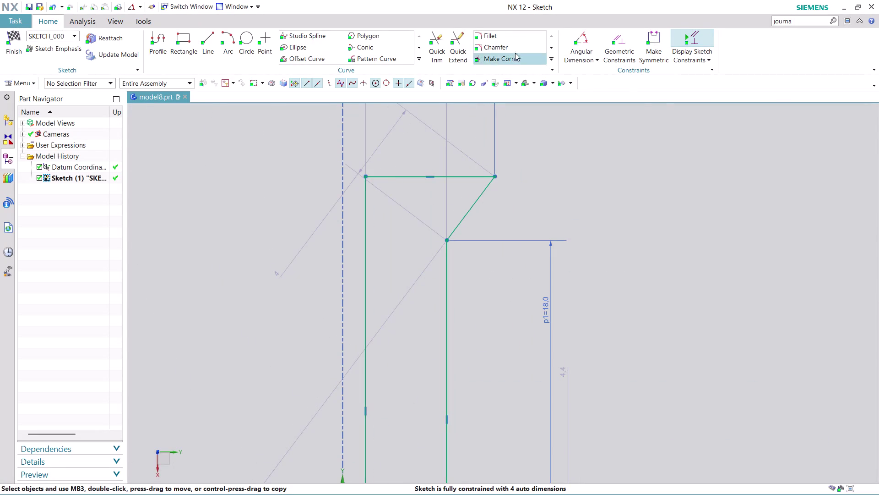
Add a Rapid Dimension across the screw head edges and set its height to 5.0.
click(575, 58)
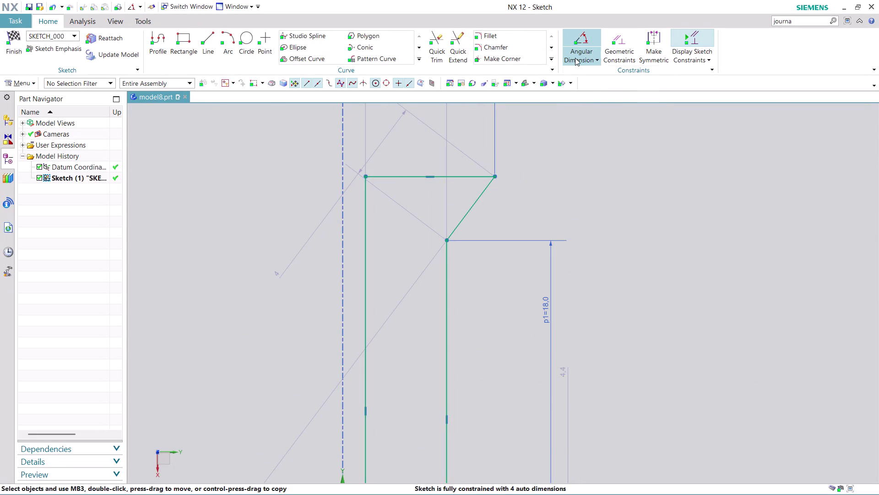
click(586, 72)
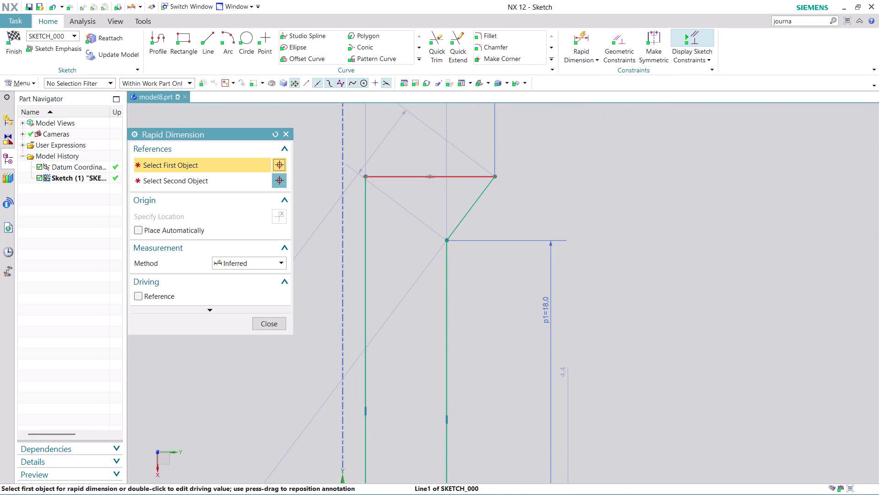
click(463, 176)
click(446, 241)
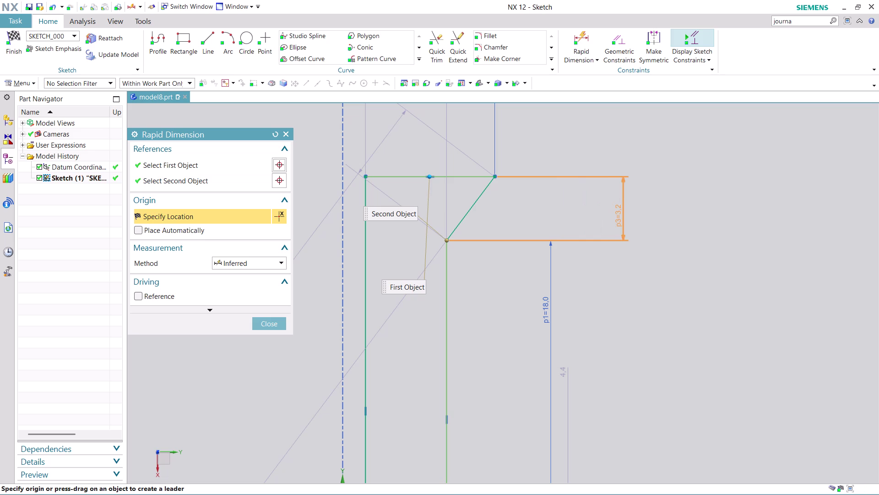
click(636, 216)
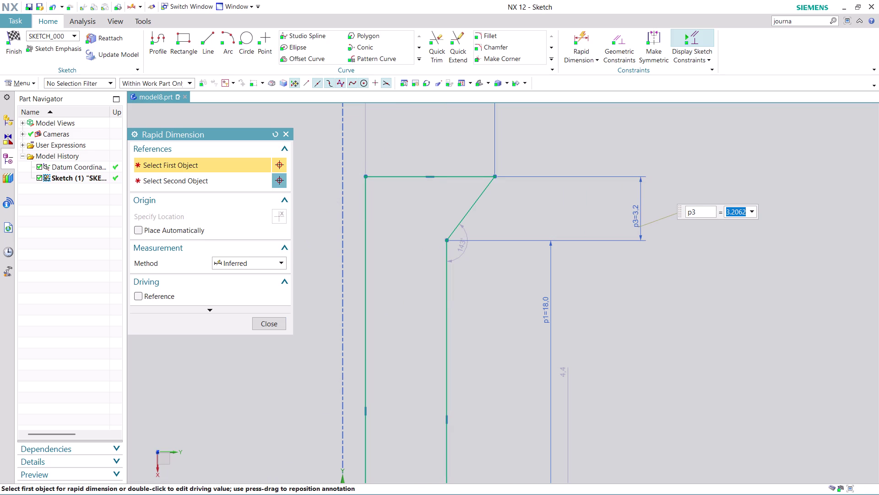
key(5)
key(Return)
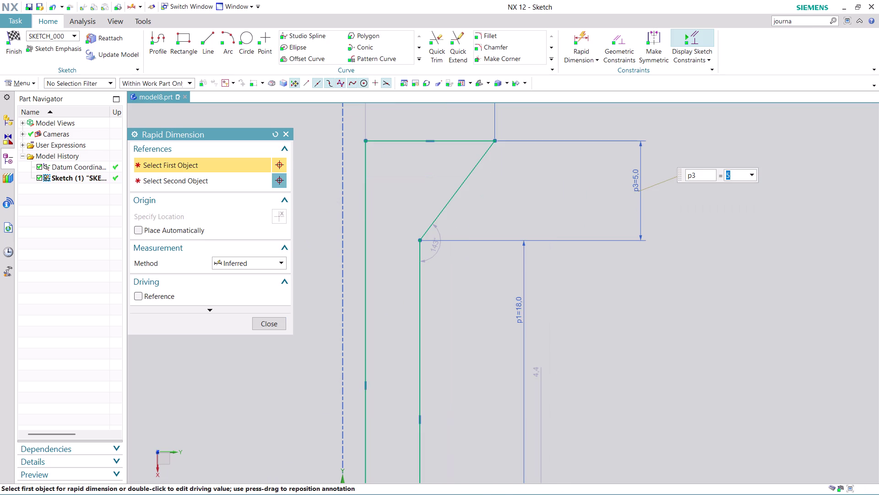
scroll(down, 3)
scroll(up, 3)
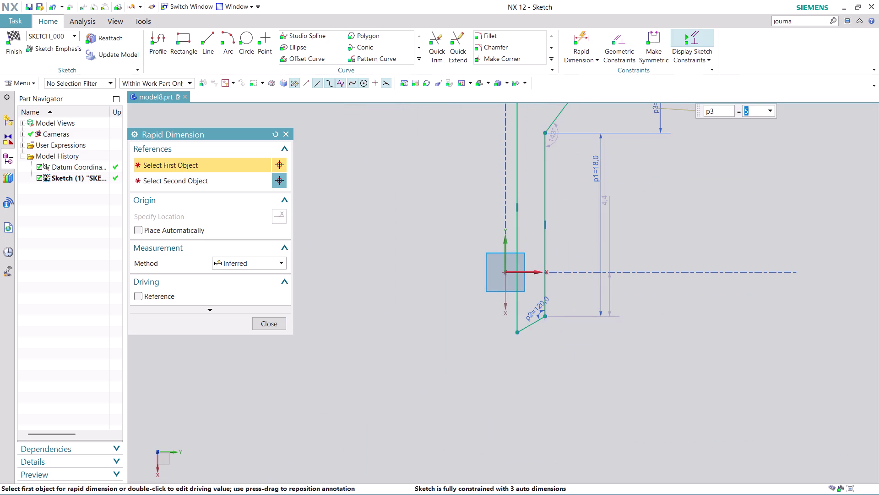
click(268, 326)
scroll(down, 3)
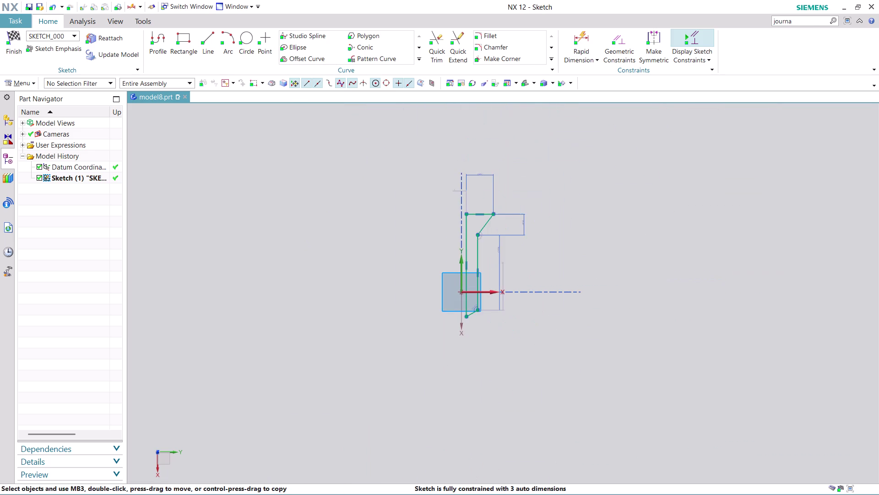
scroll(up, 3)
scroll(down, 3)
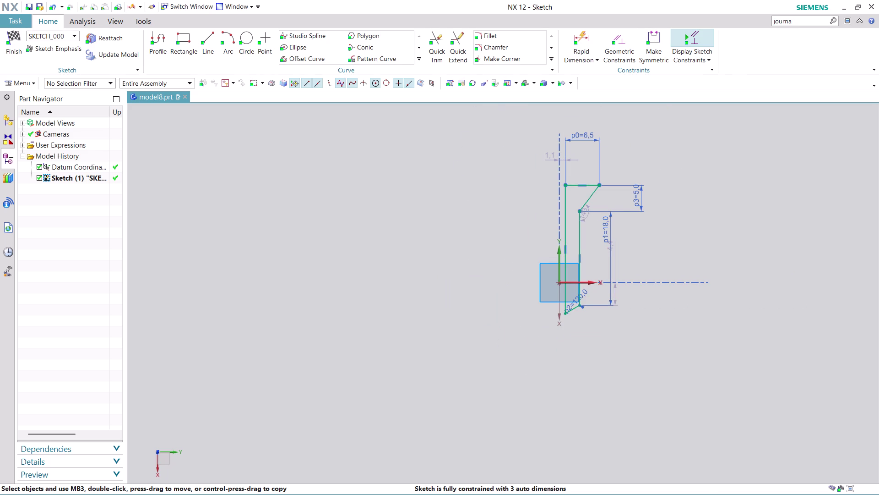
Dimension the overall length from the head to the screw tip, about 24.6.
click(587, 36)
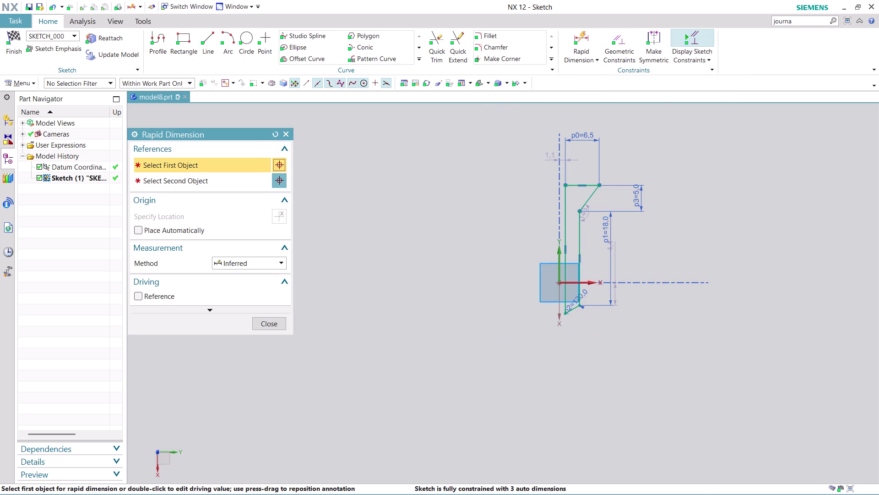
click(589, 186)
scroll(up, 3)
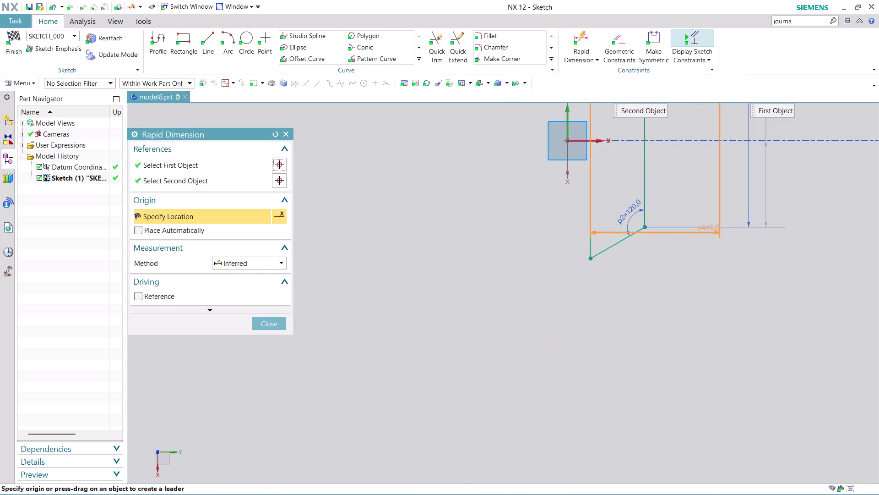
click(592, 257)
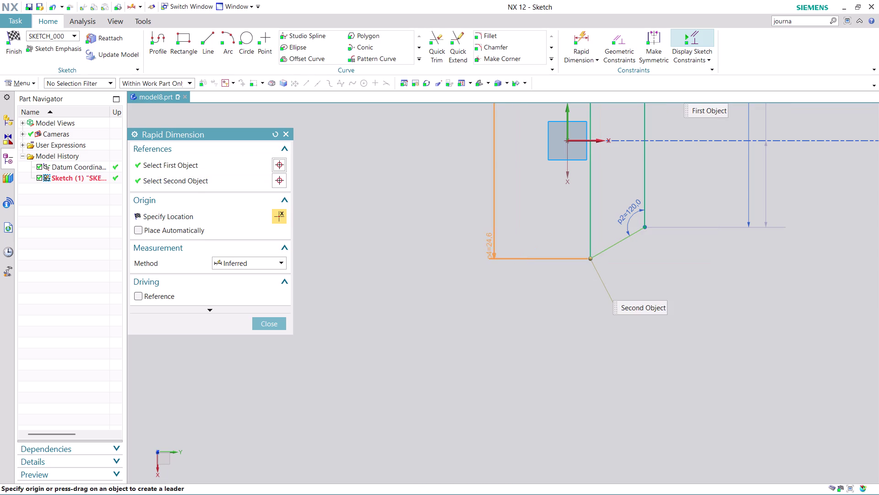
click(462, 308)
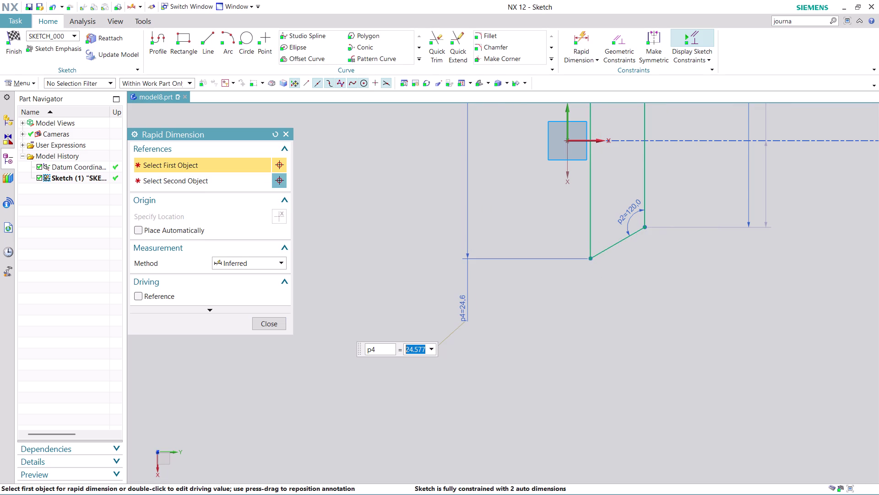
scroll(down, 3)
scroll(up, 3)
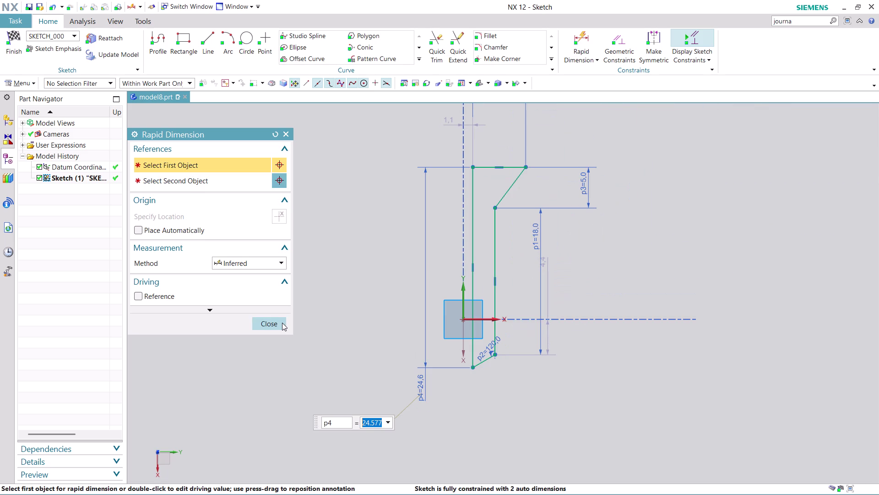
click(281, 322)
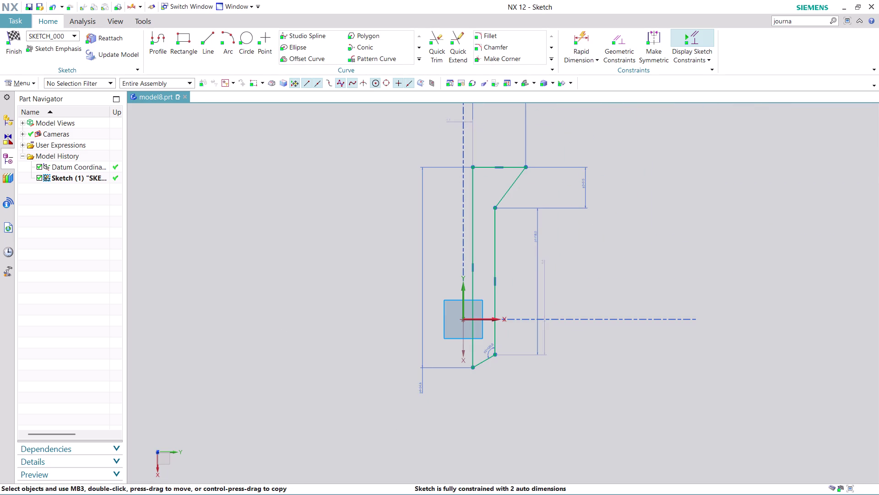
Delete the driving 24.6 length dimension p4 and acknowledge the Delete Dimensions notice.
scroll(up, 3)
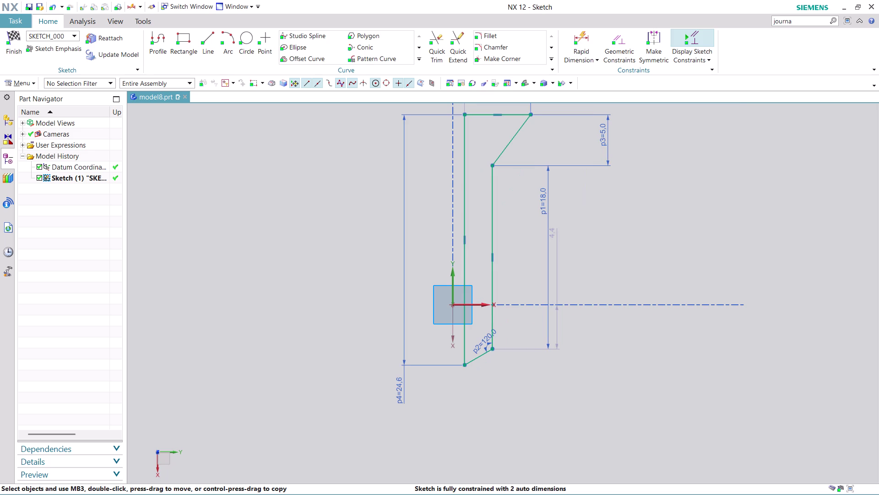
right_click(404, 367)
click(451, 328)
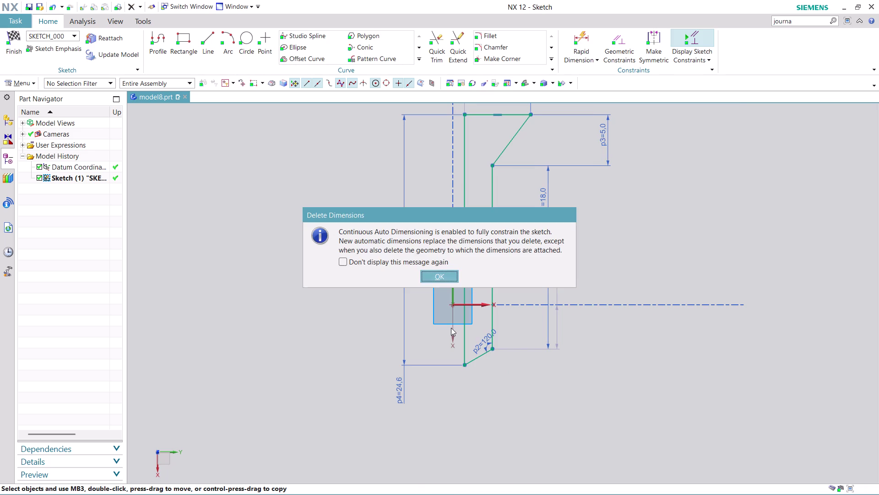
click(439, 275)
scroll(down, 3)
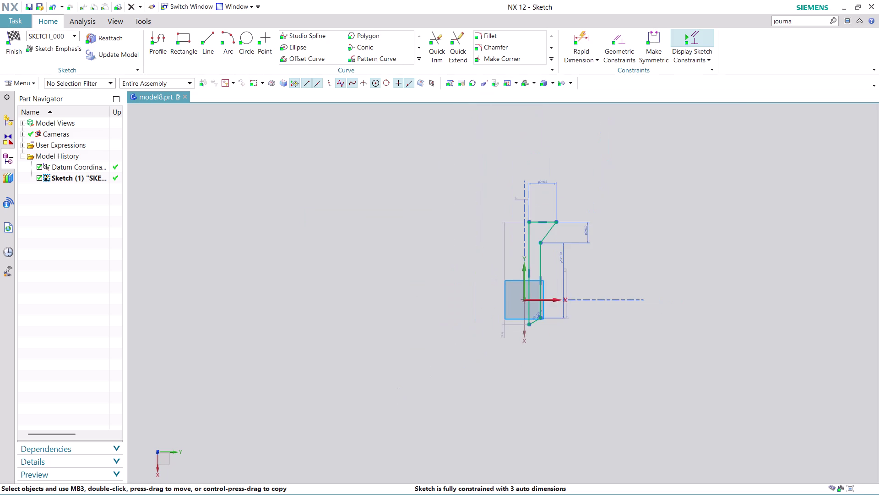
scroll(up, 3)
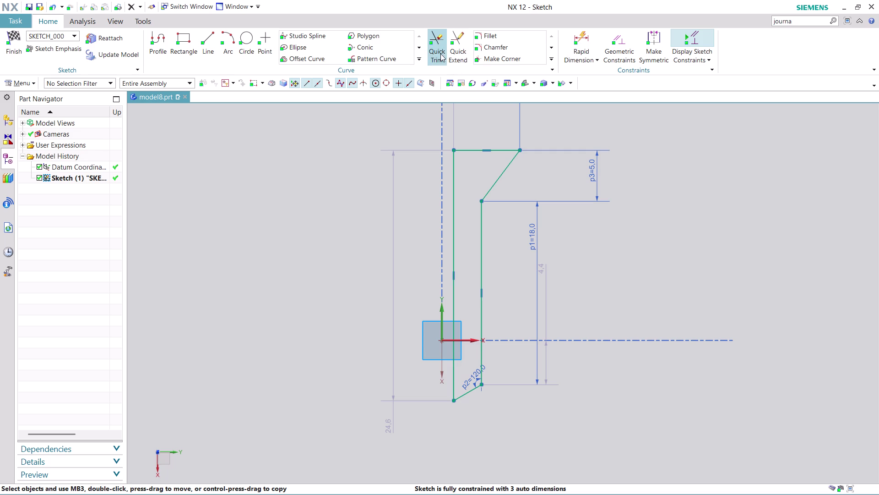
click(579, 29)
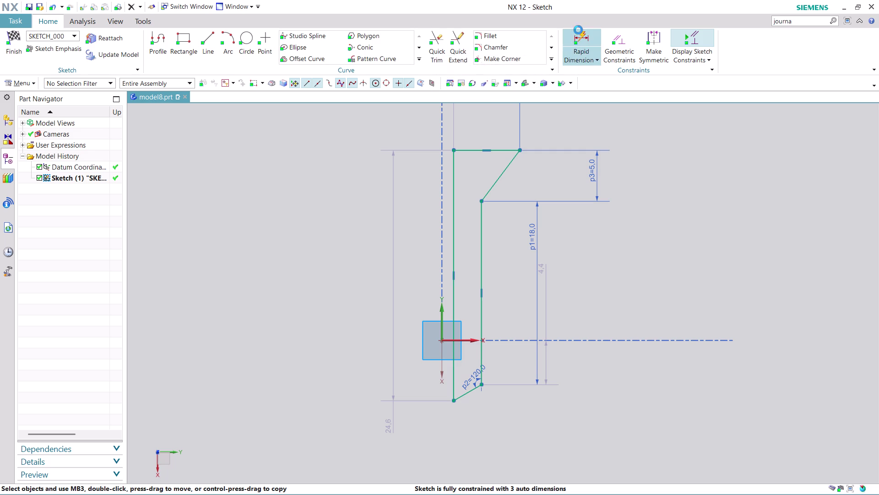
Dimension from the tip corner to the left vertical line, setting the bottom width to 3.0.
click(481, 306)
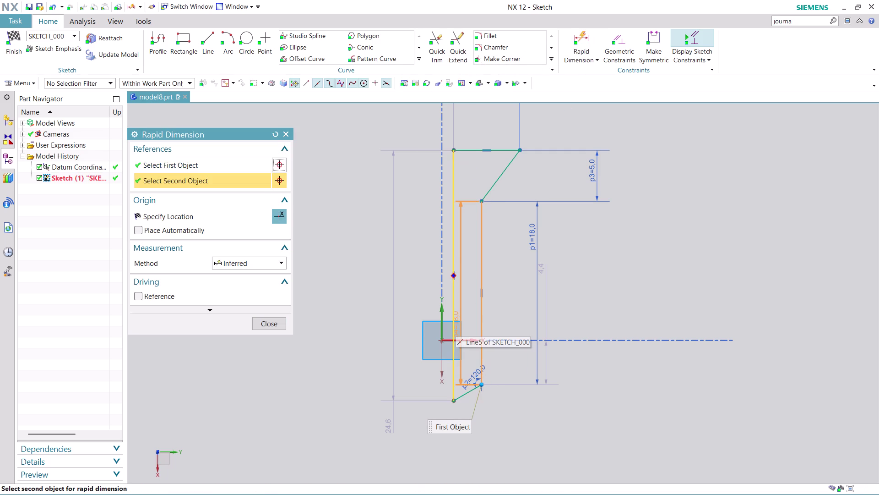
click(452, 317)
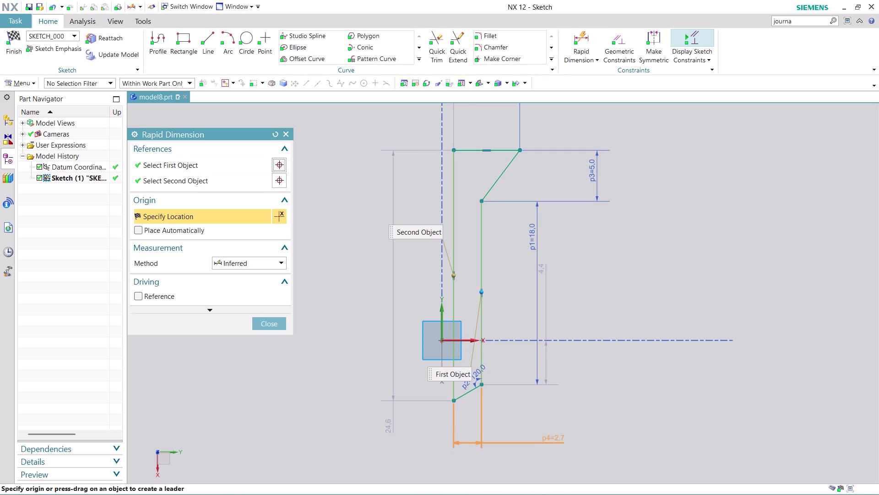
click(553, 437)
key(3)
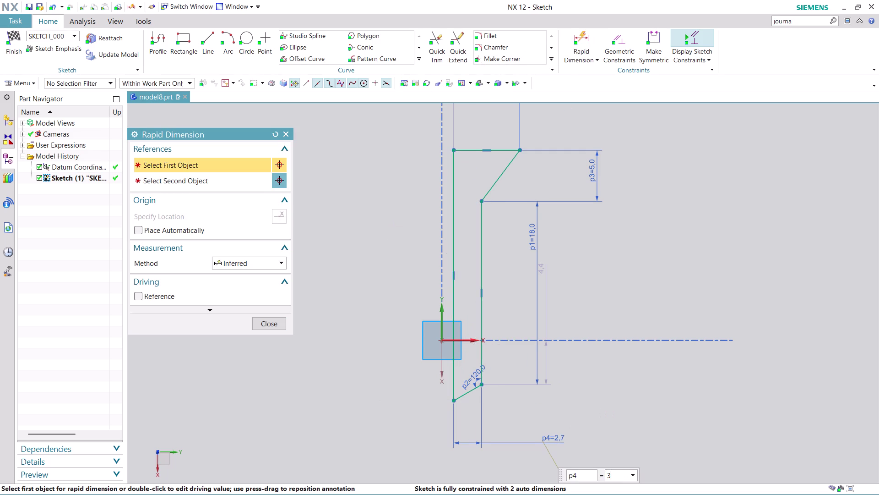
key(Return)
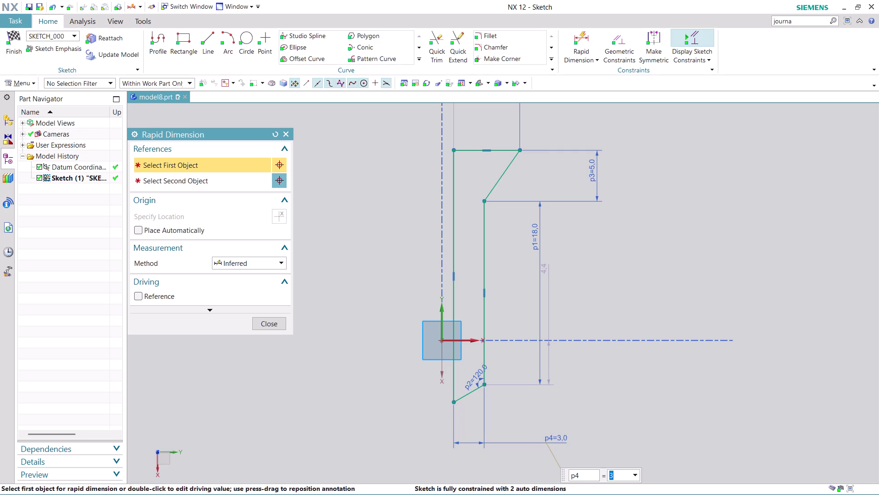
click(275, 327)
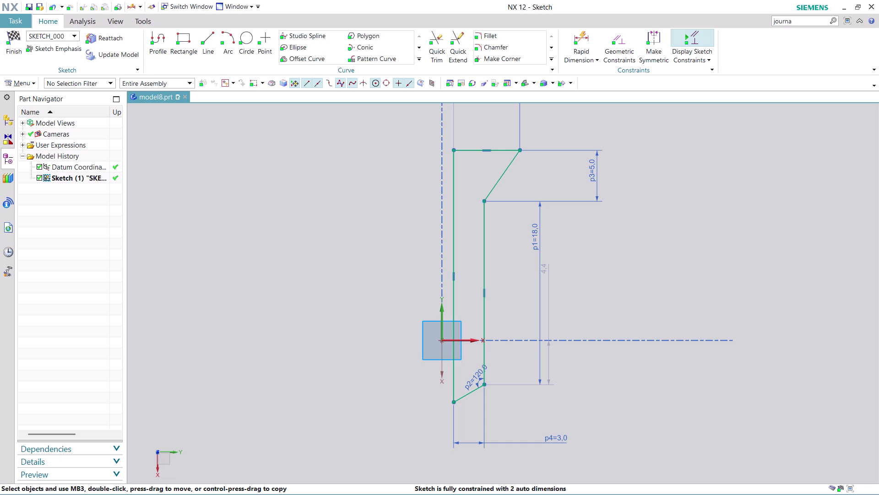
click(453, 295)
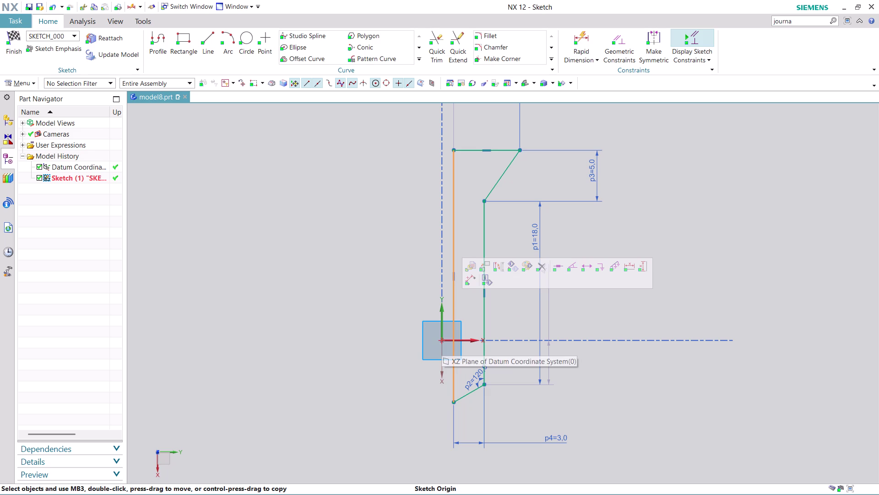
Constrain the left profile line collinear with the datum axis, then finish the sketch.
click(442, 339)
click(494, 329)
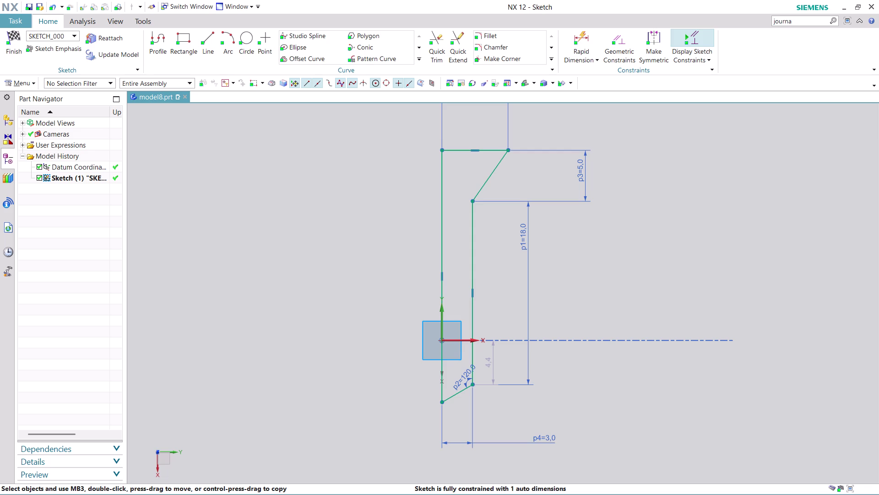
scroll(down, 3)
scroll(up, 3)
scroll(down, 3)
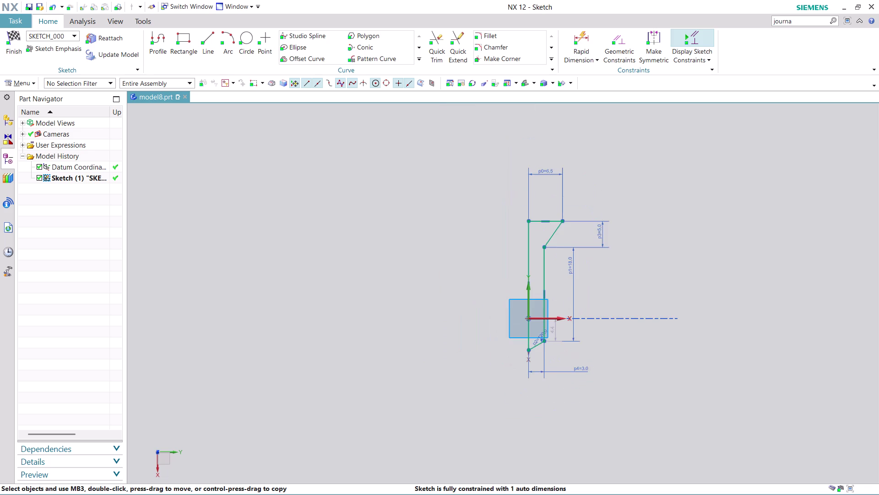
scroll(up, 3)
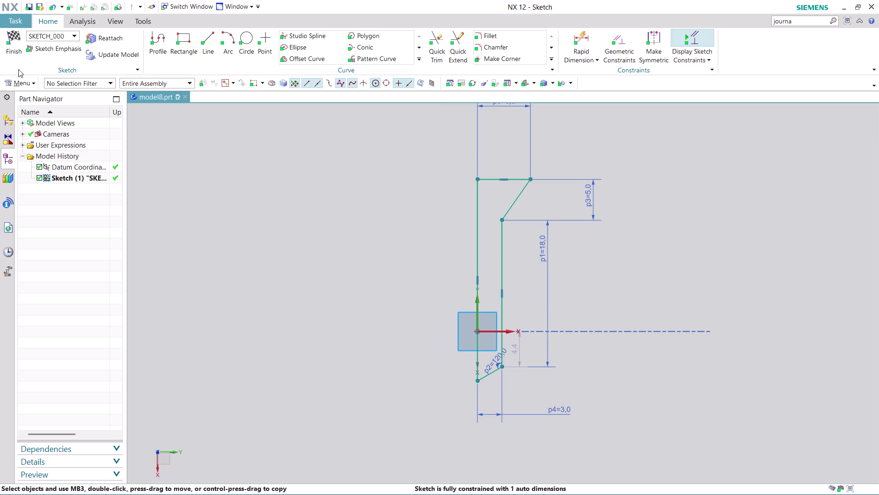
click(13, 51)
scroll(up, 3)
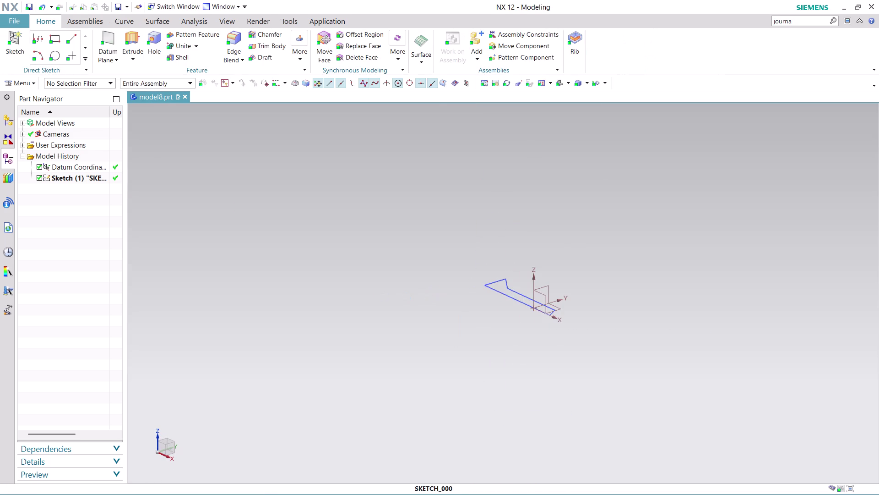
Start a Revolve feature with the sketch profile as its section.
scroll(up, 3)
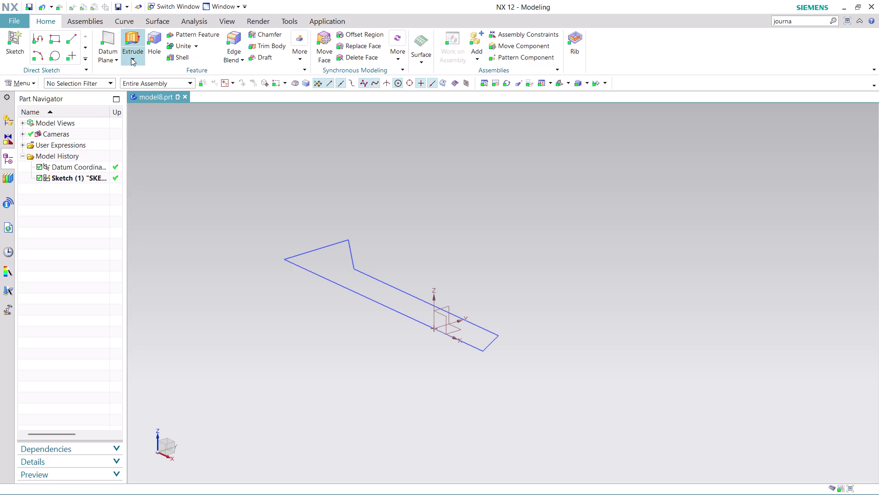
click(131, 58)
click(146, 82)
click(386, 293)
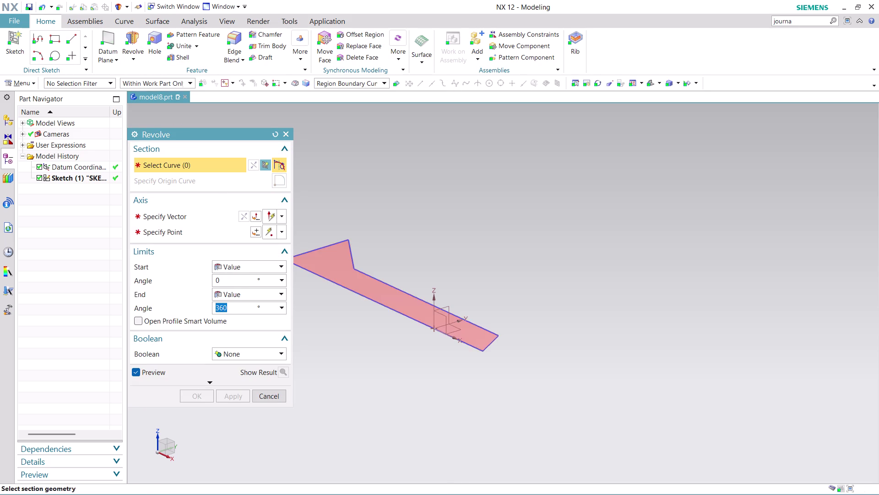
click(206, 219)
click(518, 303)
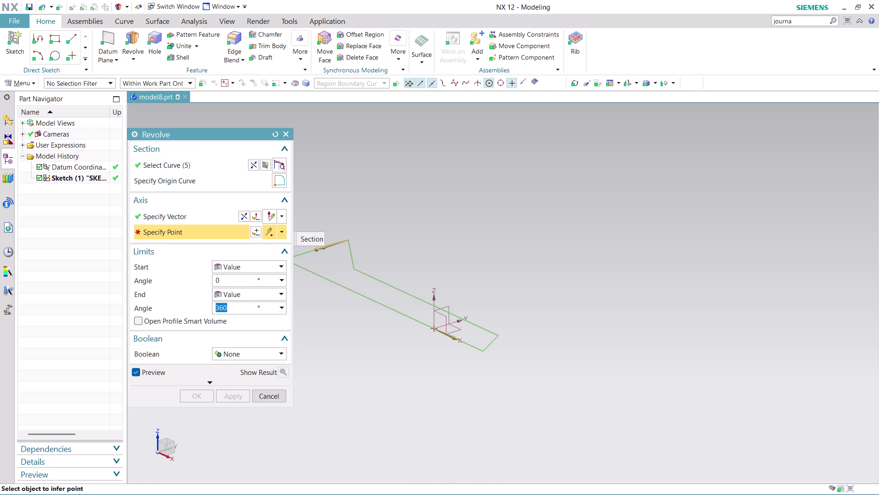
Set the revolve axis vector and point, check the preview, and create the 0–360° solid.
click(238, 212)
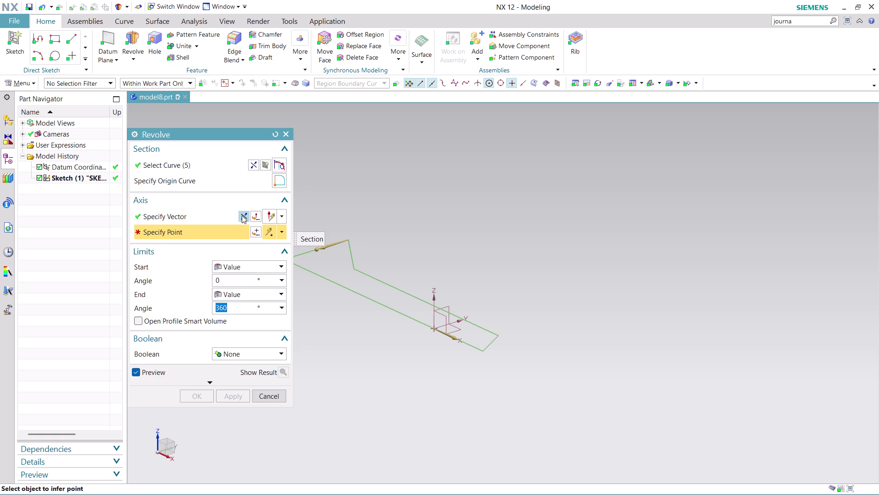
click(242, 215)
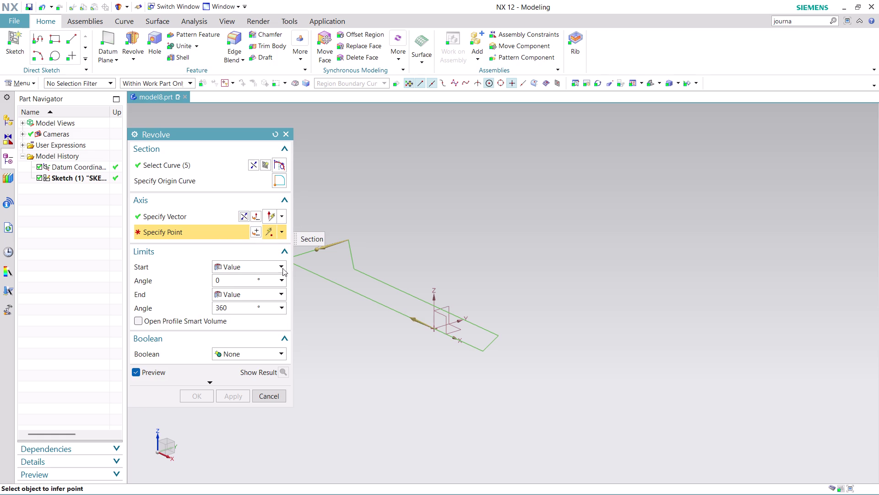
click(435, 328)
scroll(down, 3)
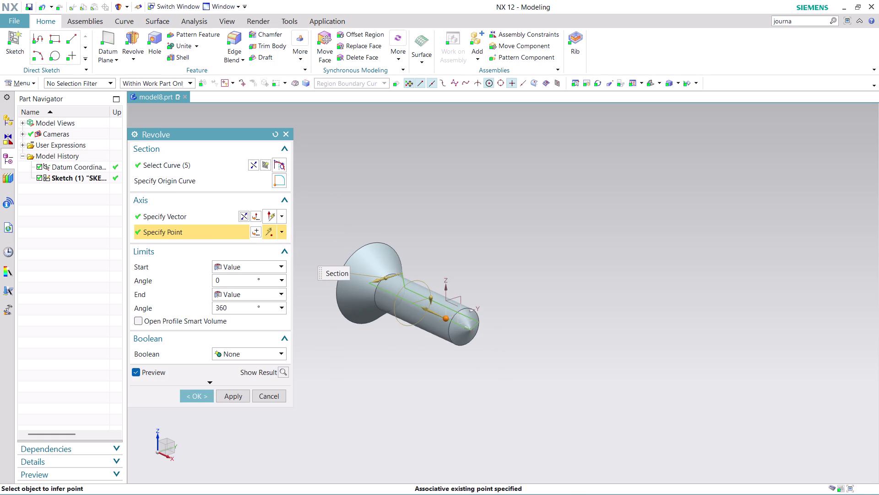
middle_drag(476, 259, 465, 269)
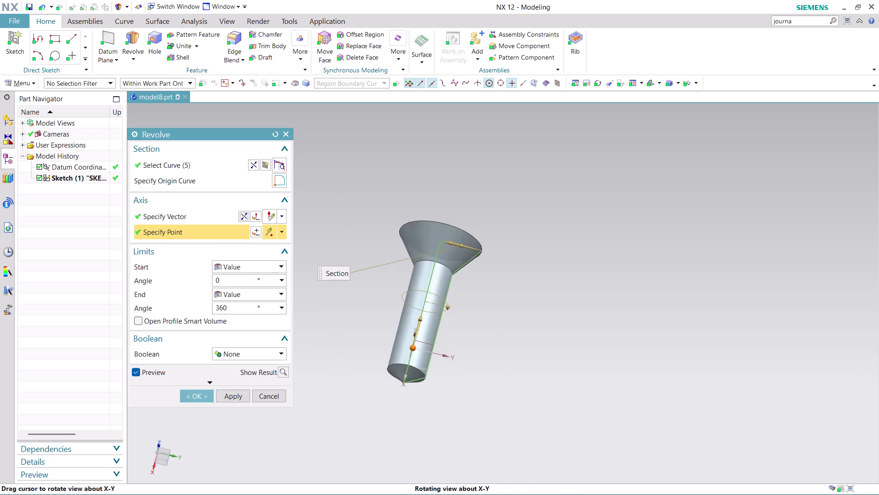
middle_drag(466, 269, 468, 292)
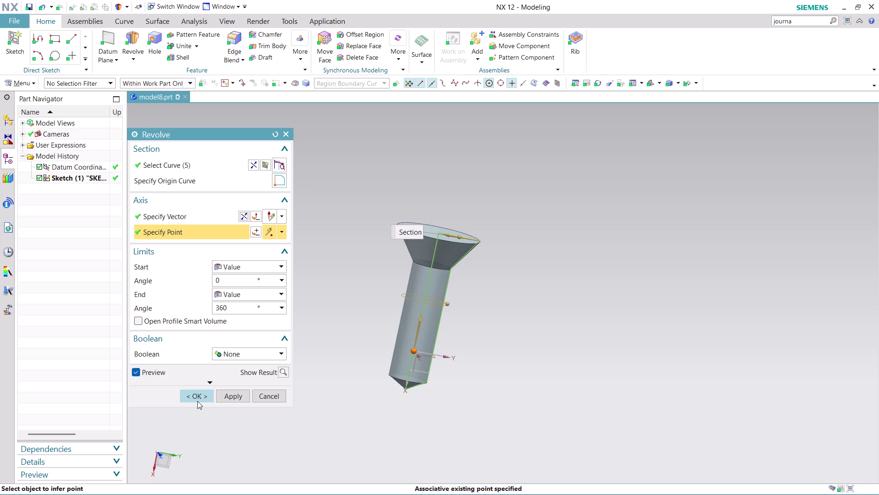
click(197, 401)
scroll(up, 3)
scroll(down, 3)
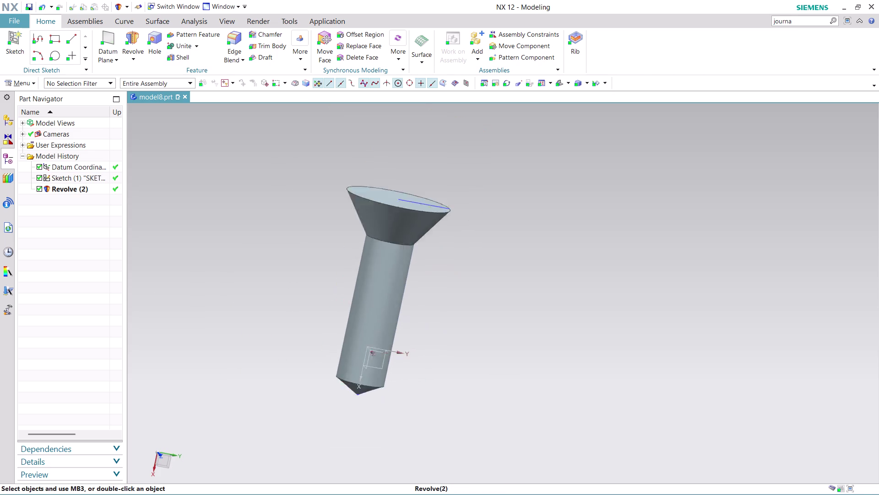
Hide Sketch (1) from the Part Navigator.
scroll(down, 3)
scroll(up, 3)
right_click(466, 222)
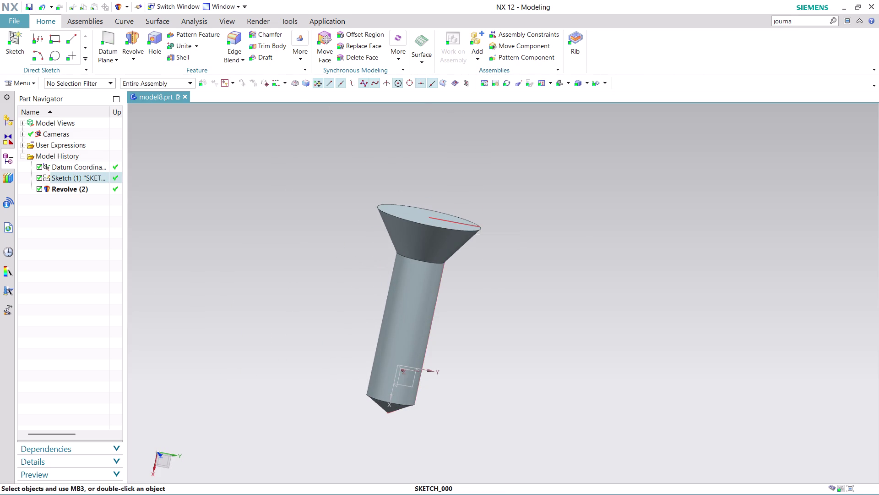
click(507, 245)
Start a new sketch via Menu > Insert > Sketch.
scroll(up, 3)
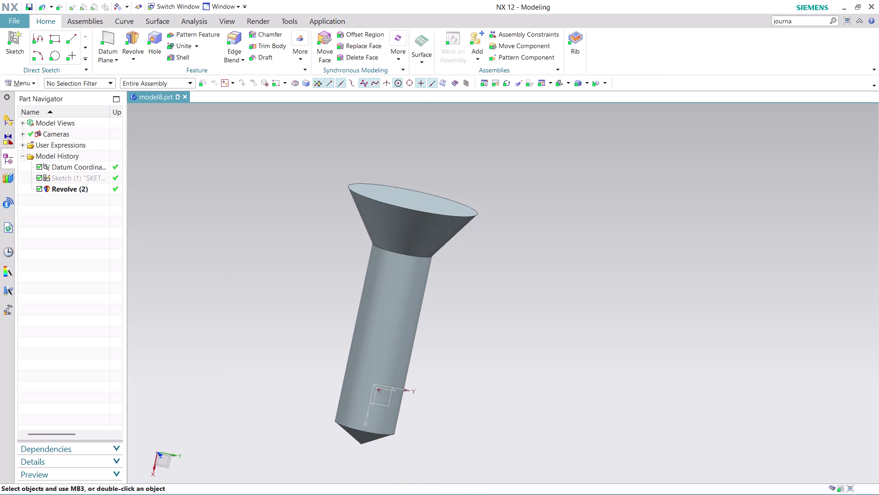
scroll(up, 3)
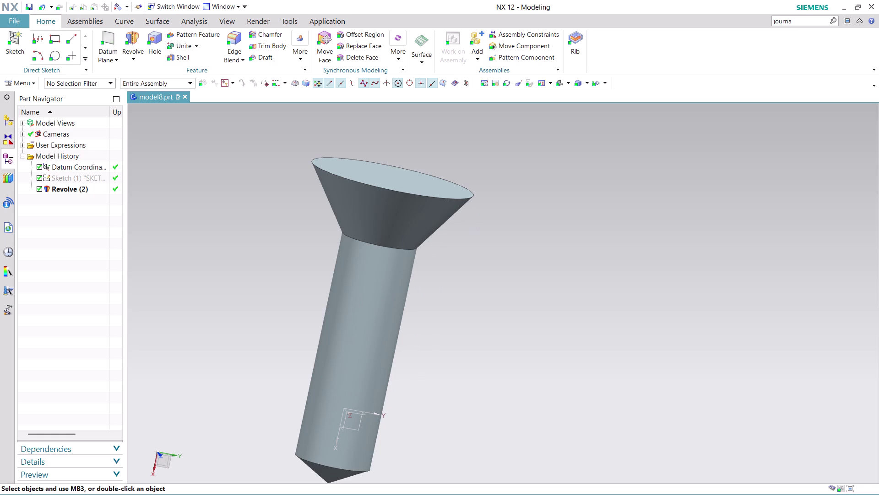
click(32, 82)
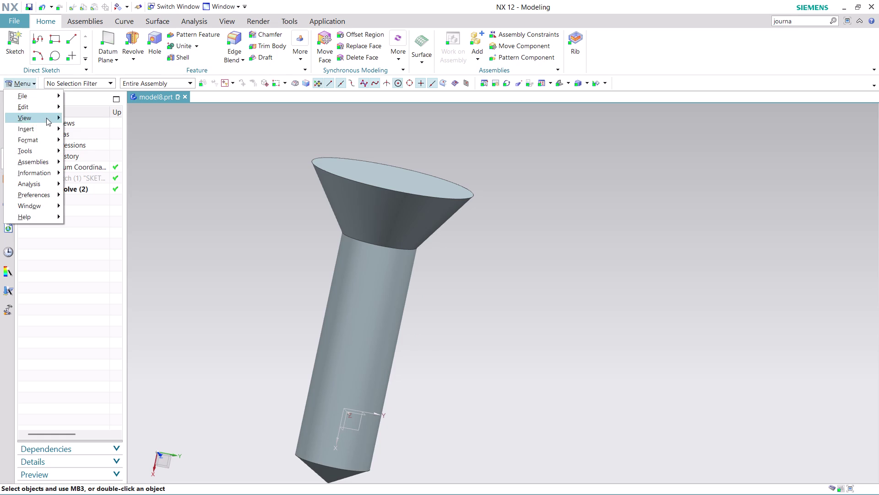
click(116, 139)
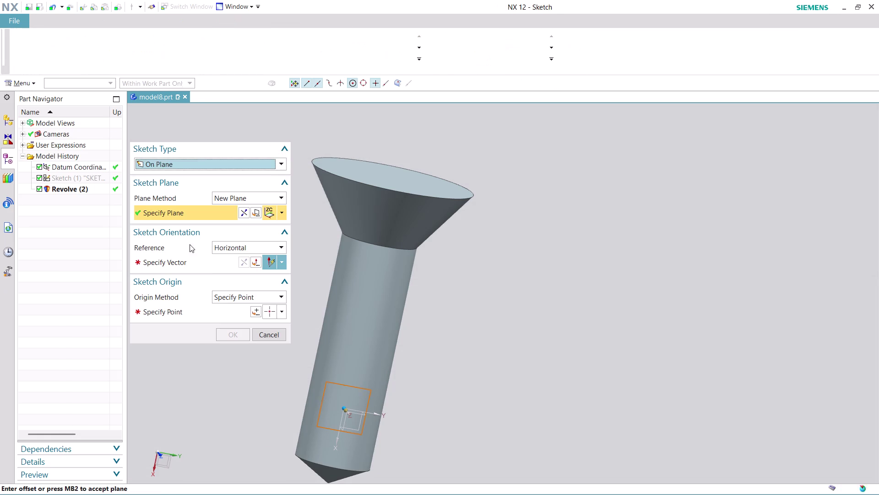
Create Sketch (3) on the accepted plane, with a horizontal reference vector and origin on the datum.
click(211, 266)
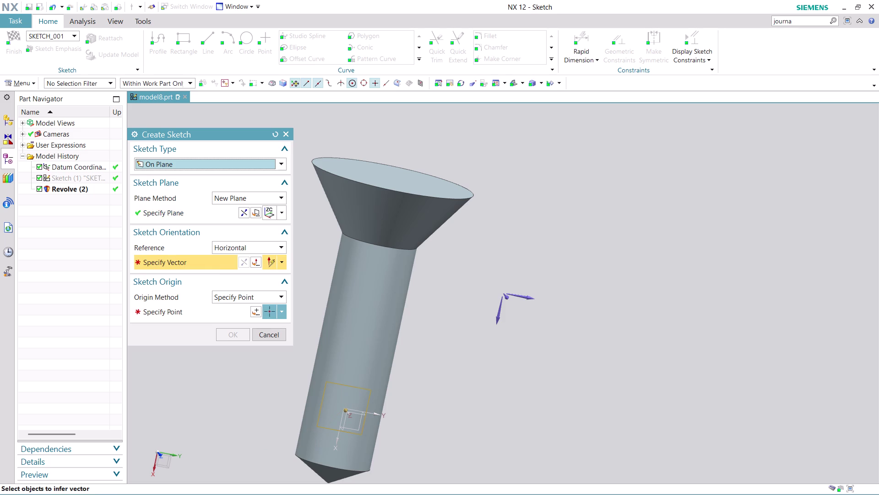
click(536, 295)
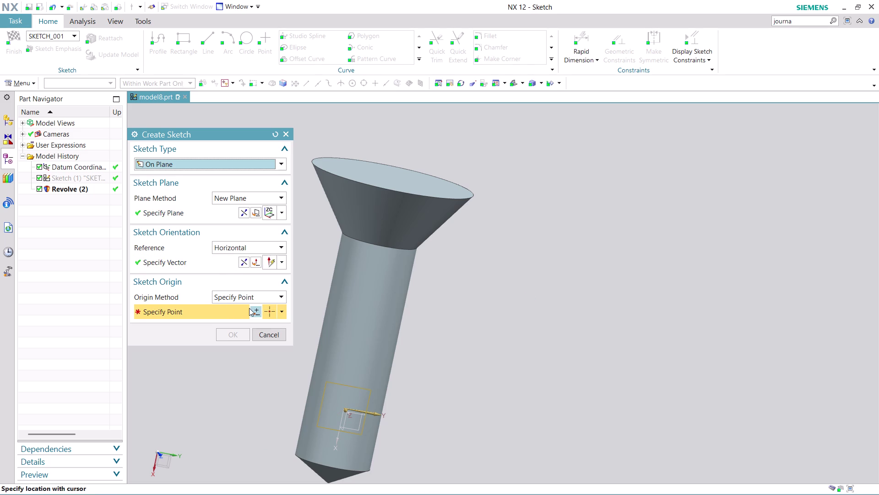
click(256, 311)
click(233, 322)
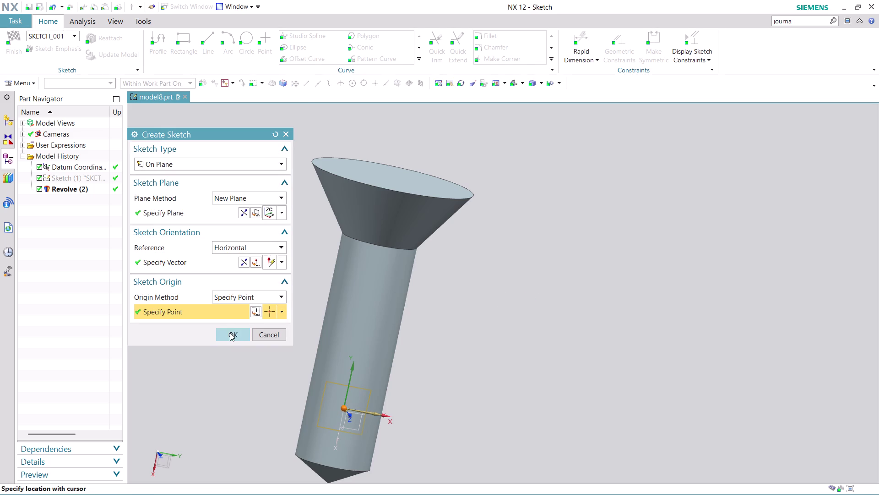
click(230, 333)
scroll(down, 3)
scroll(up, 3)
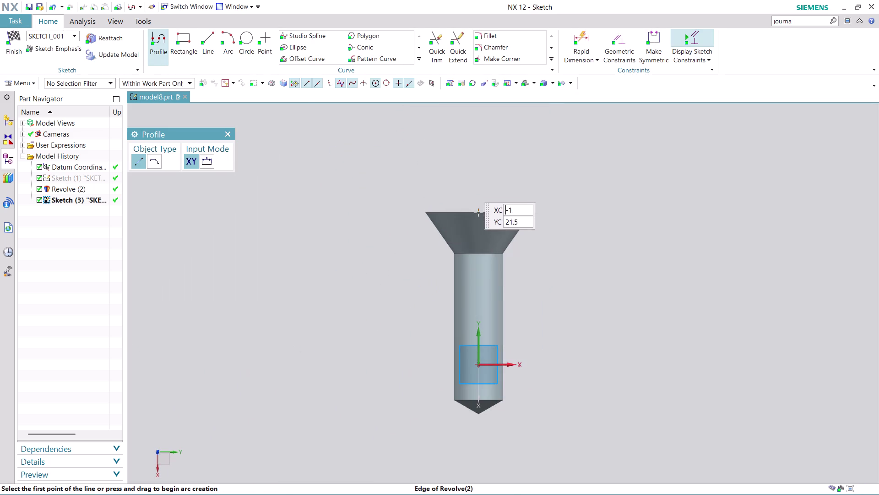
scroll(up, 3)
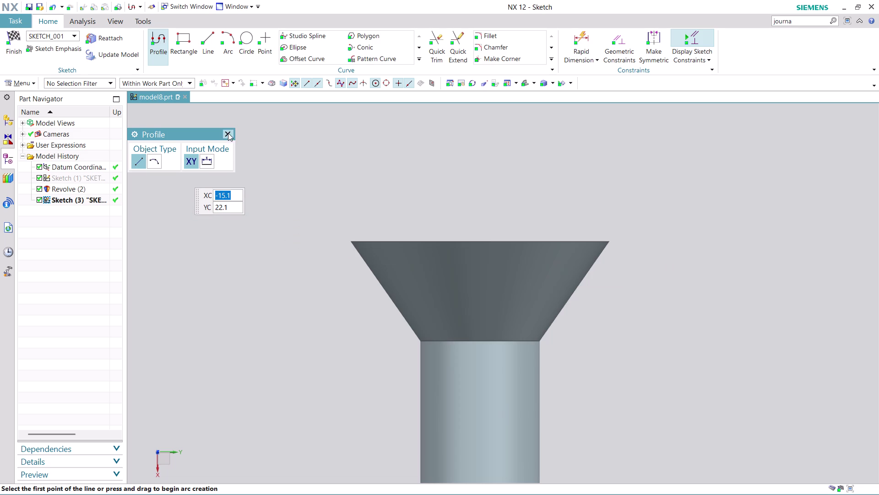
Project the screw head's top edge into the sketch.
click(229, 134)
click(419, 59)
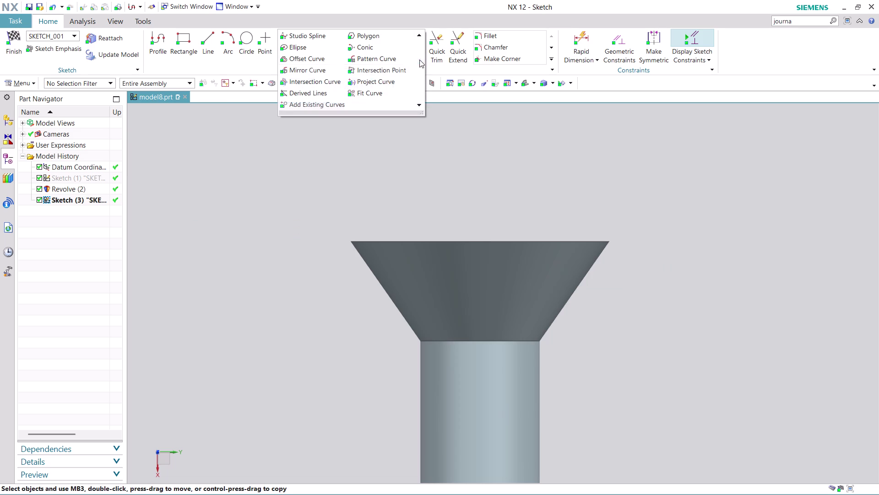
click(390, 78)
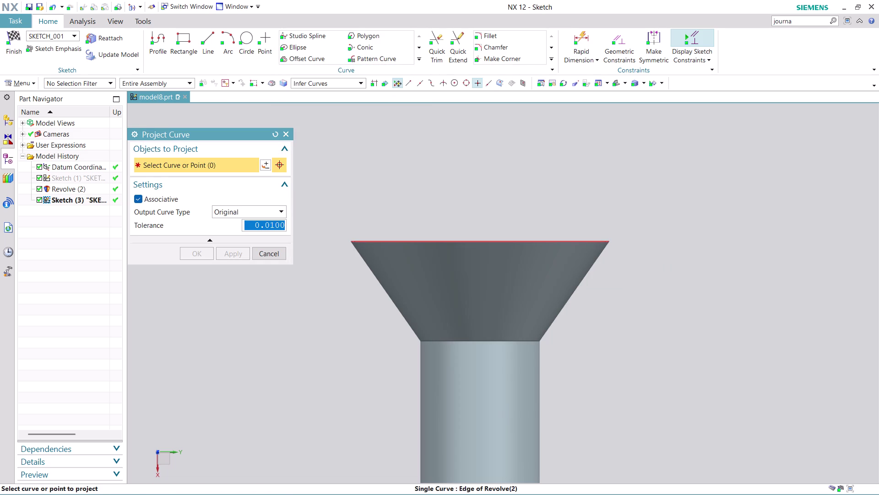
click(455, 240)
click(228, 252)
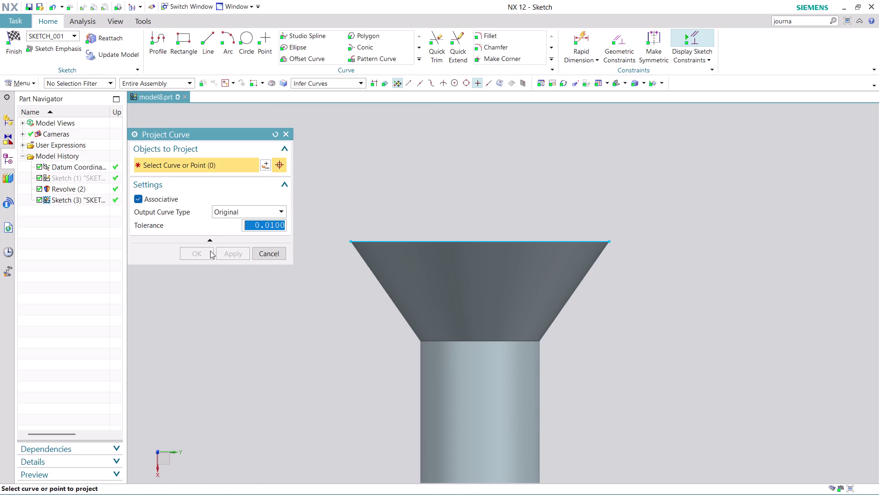
click(271, 248)
scroll(down, 3)
scroll(up, 3)
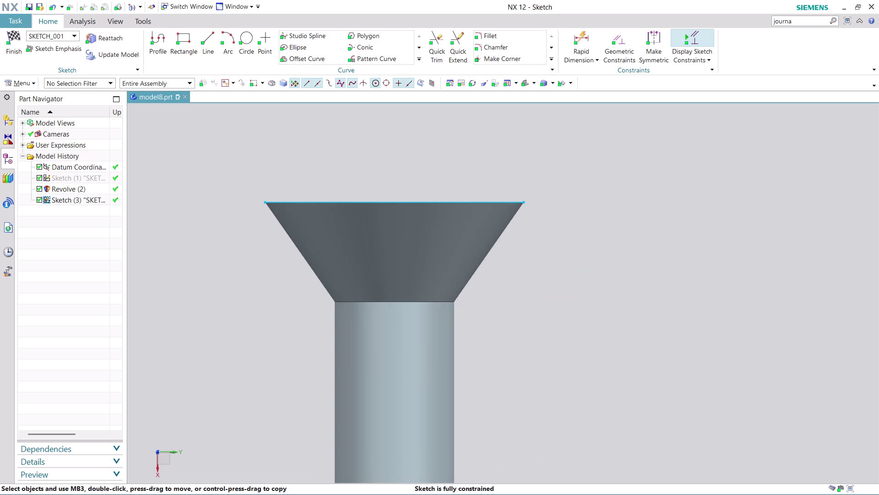
Draw the three-line open slot profile, about 2.3 deep below the head's top edge.
click(160, 46)
scroll(up, 3)
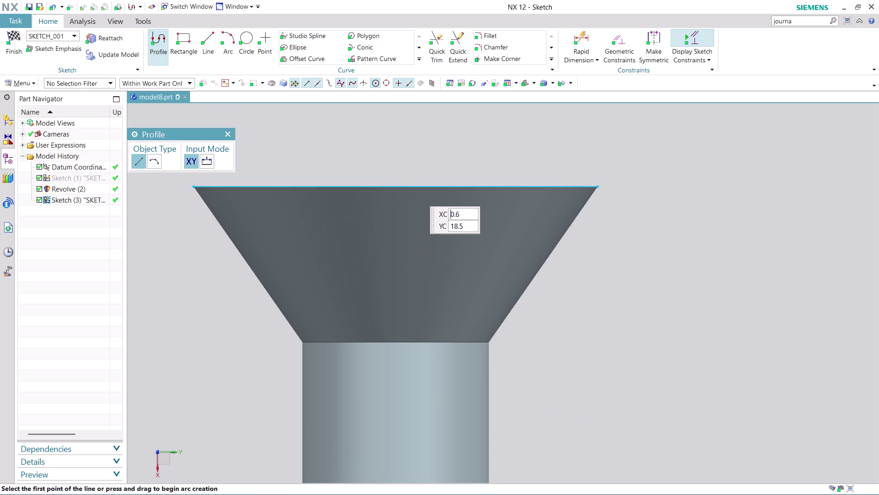
click(427, 187)
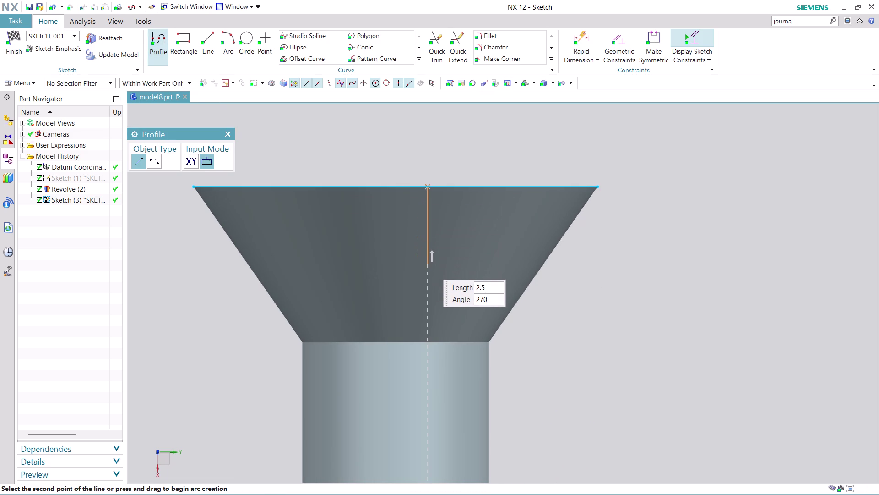
click(428, 257)
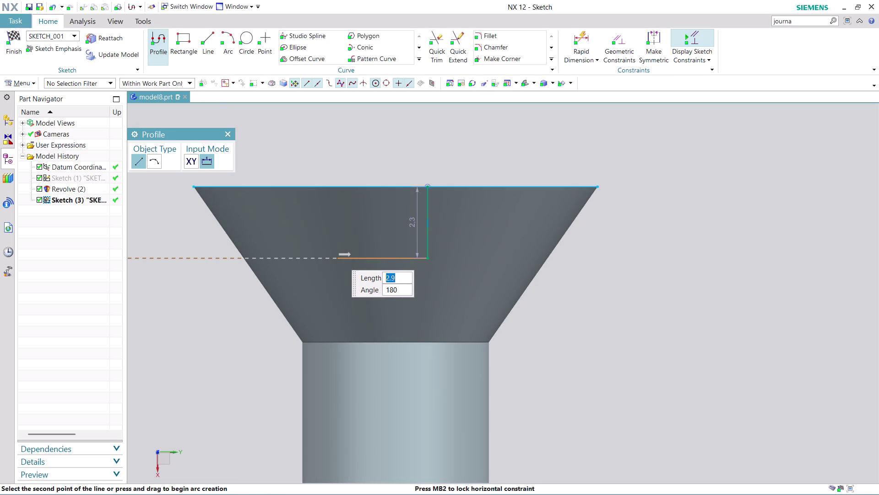
click(337, 255)
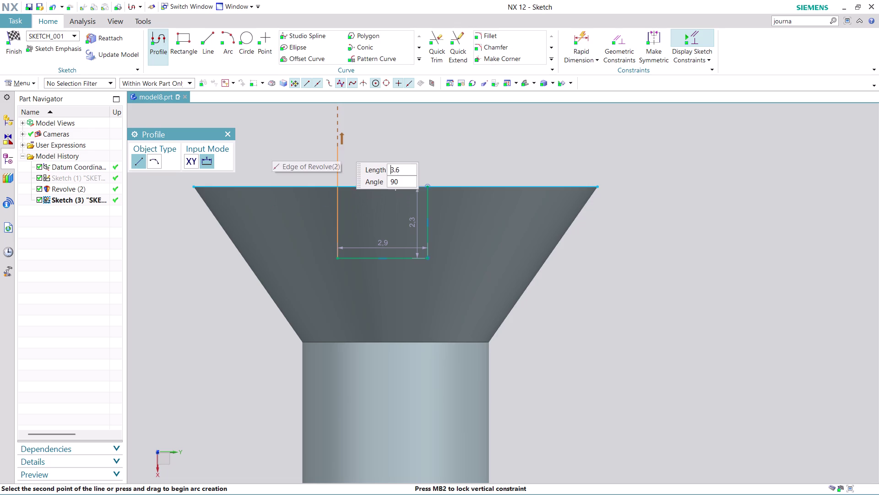
click(341, 144)
key(Escape)
key(Escape)
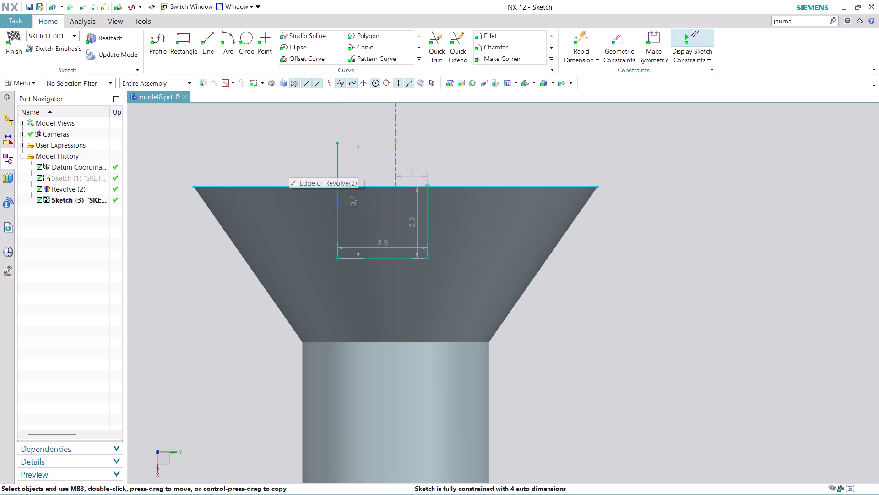
key(Escape)
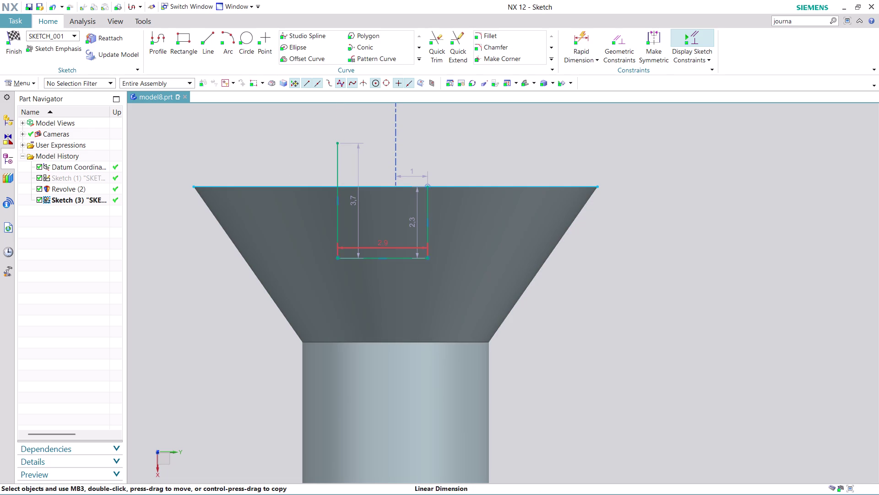
Move the slot width dimension below the outline and set it to 2.
drag(386, 244, 390, 288)
double_click(387, 290)
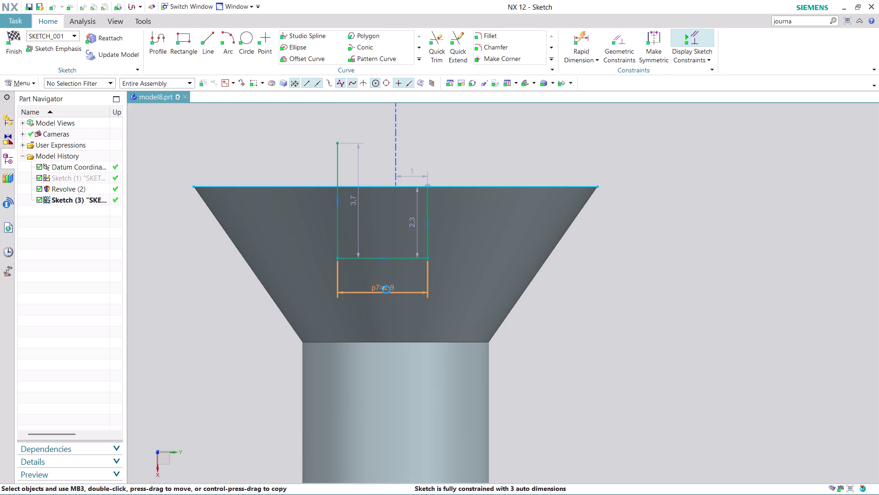
key(2)
key(Return)
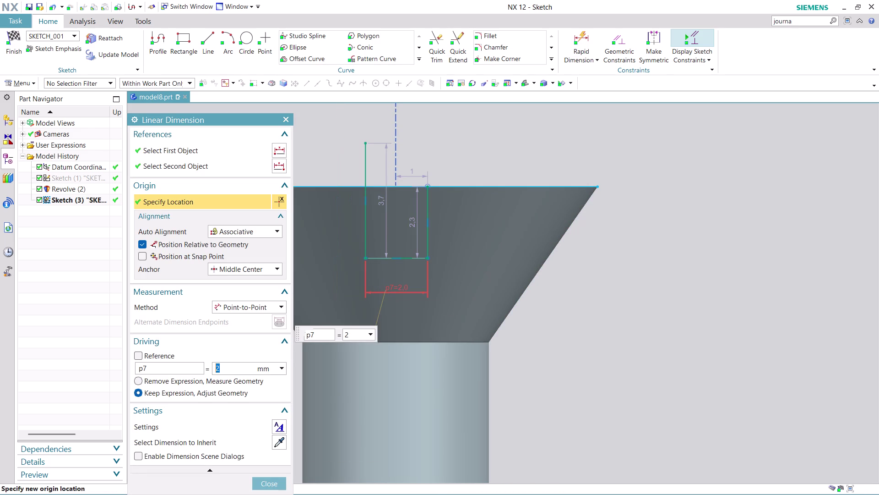
click(261, 487)
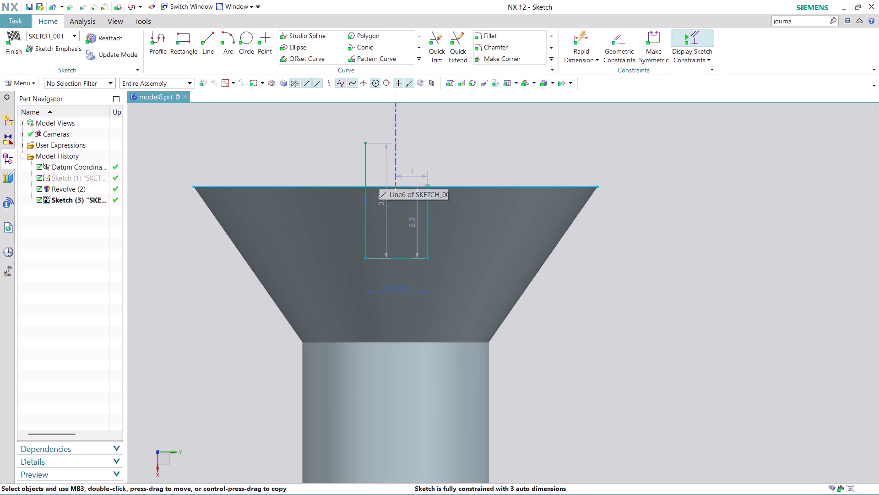
In Make Symmetric, pick the right and left slot lines and a centerline.
click(659, 37)
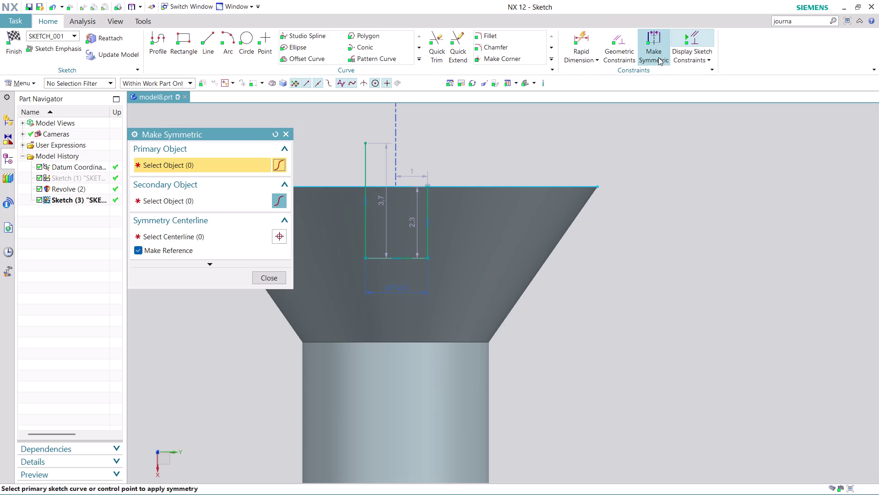
click(429, 218)
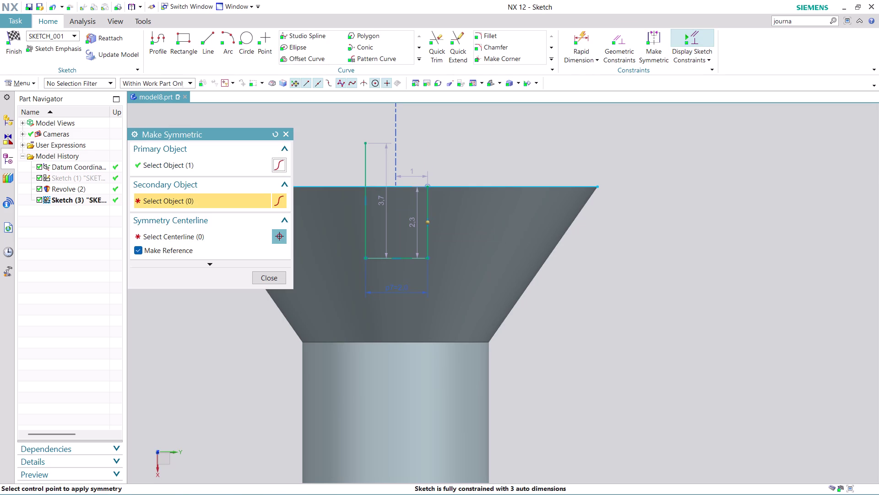
click(363, 224)
scroll(down, 3)
click(380, 210)
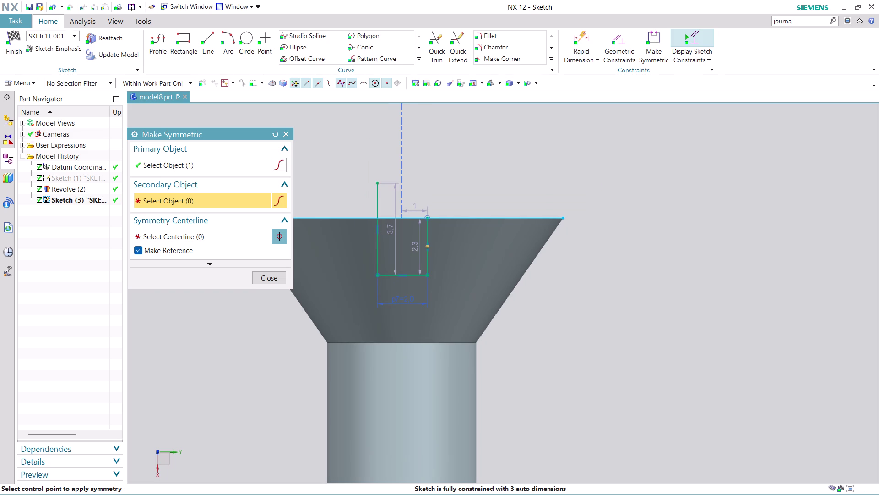
click(378, 267)
Pick the left slot line again and use the screw axis as the symmetry centerline.
scroll(down, 3)
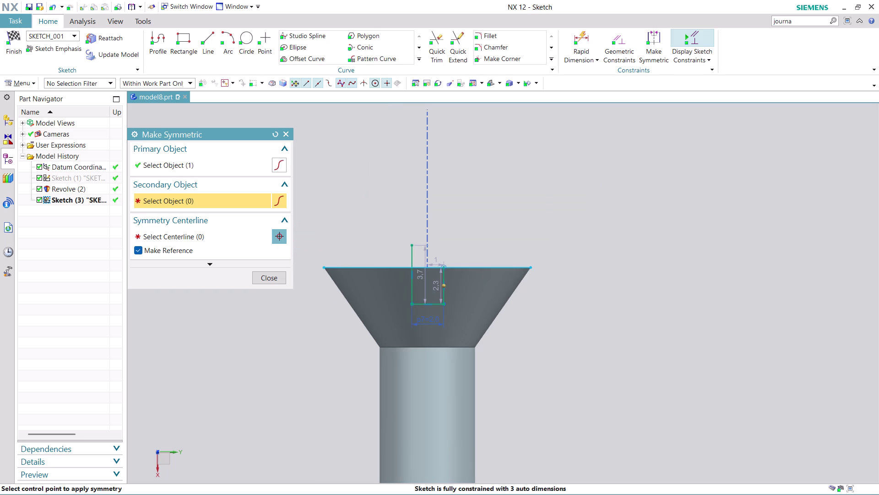
scroll(up, 3)
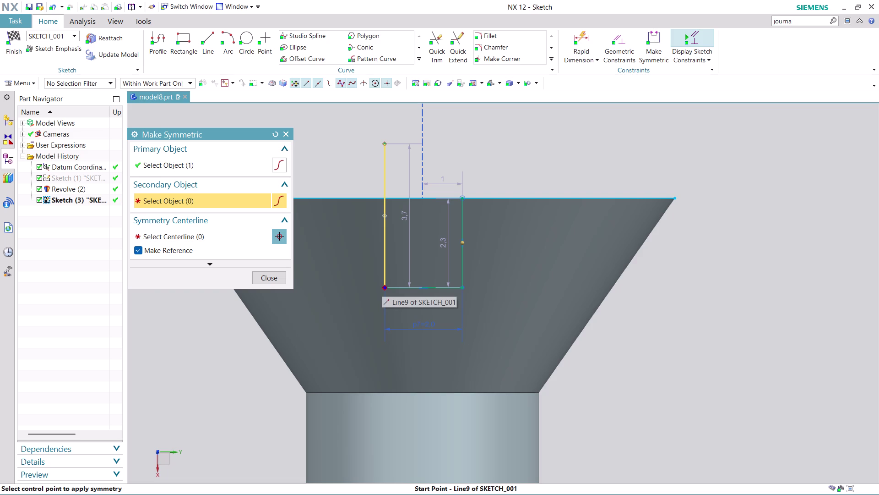
click(382, 287)
scroll(down, 3)
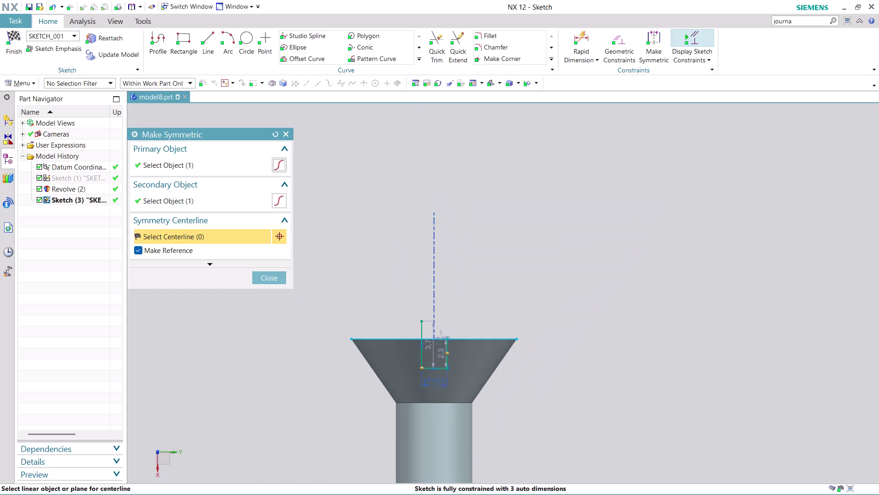
middle_drag(586, 399, 562, 244)
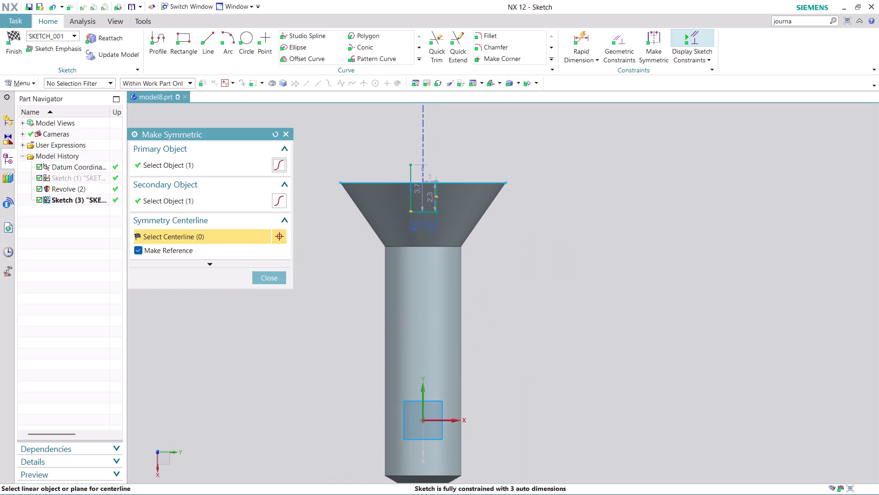
click(426, 389)
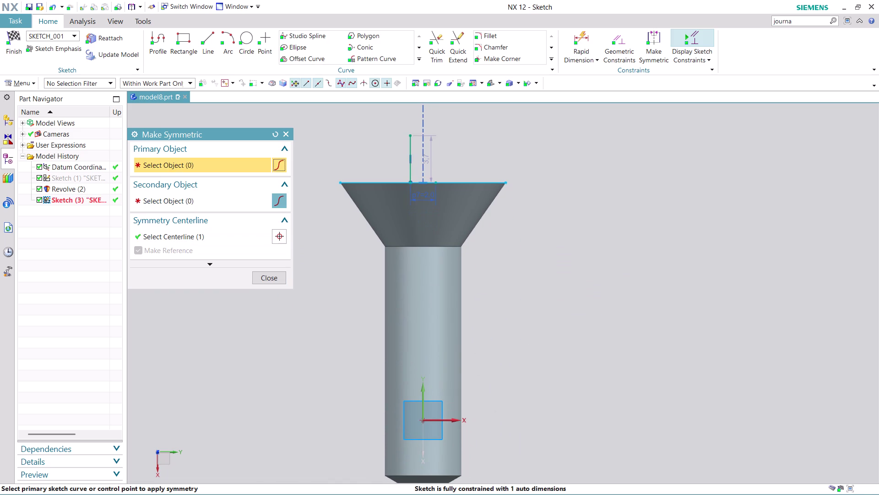
key(ctrl+z)
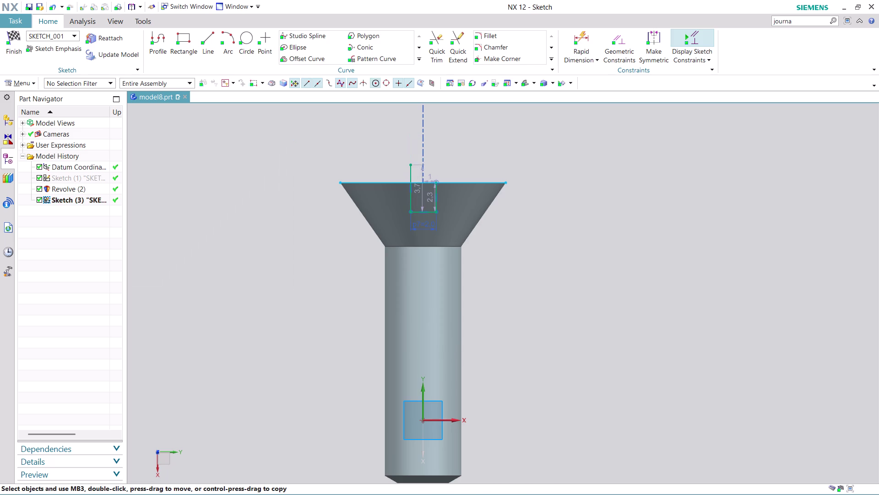
scroll(up, 3)
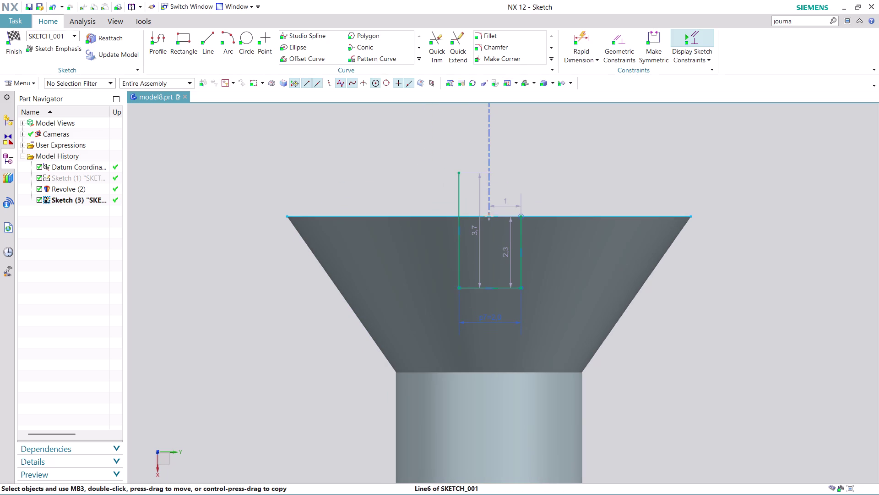
Quick Trim the left slot line's overhang above the head's top edge.
click(427, 46)
click(435, 39)
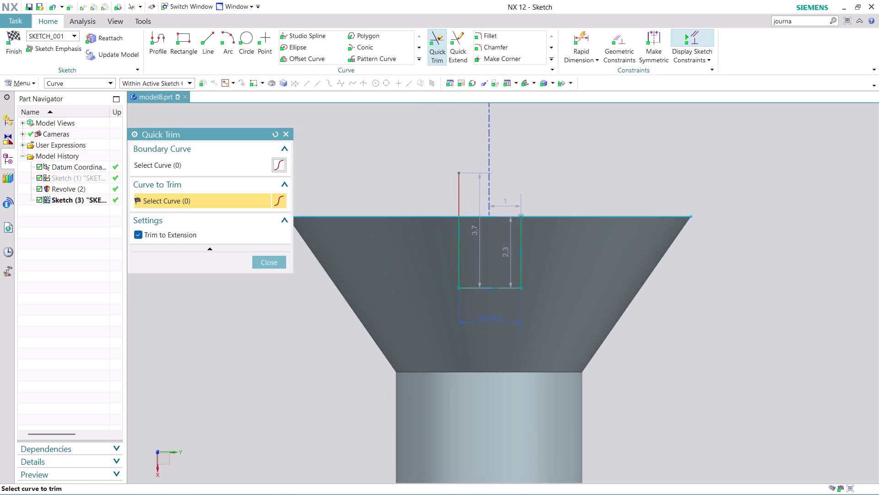
click(456, 185)
click(267, 268)
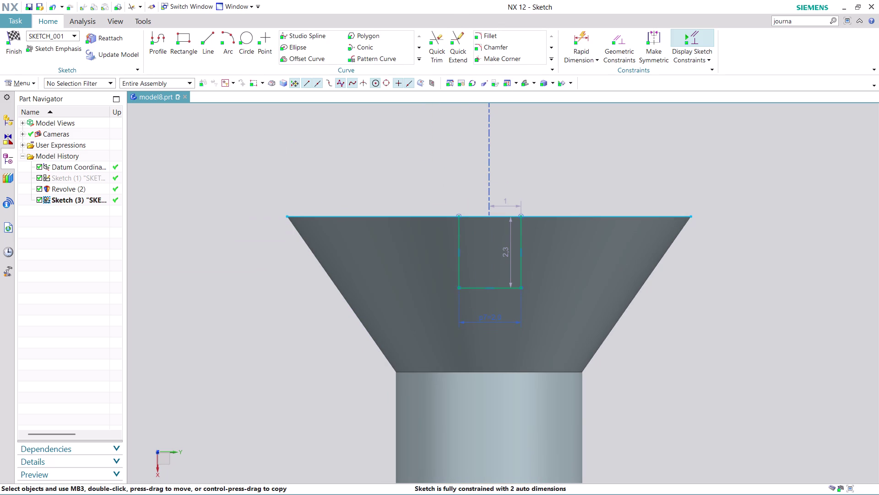
Make the right and left slot lines symmetric about the screw axis.
click(645, 45)
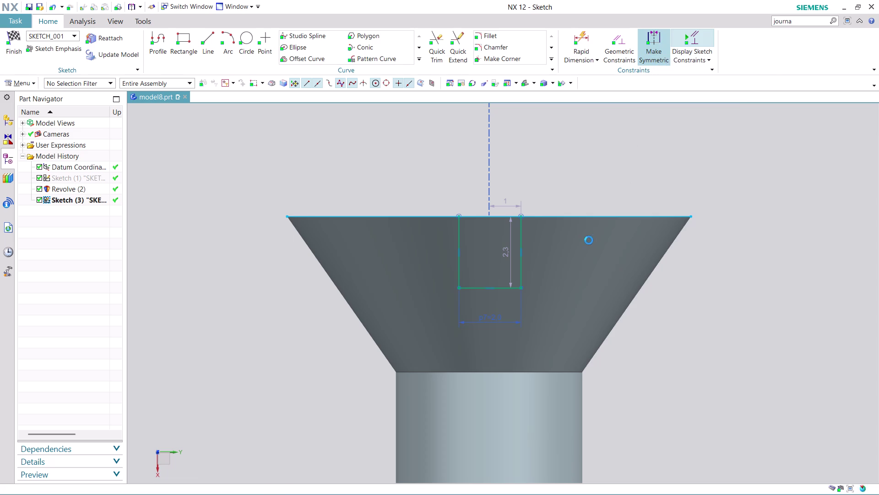
click(522, 234)
click(458, 238)
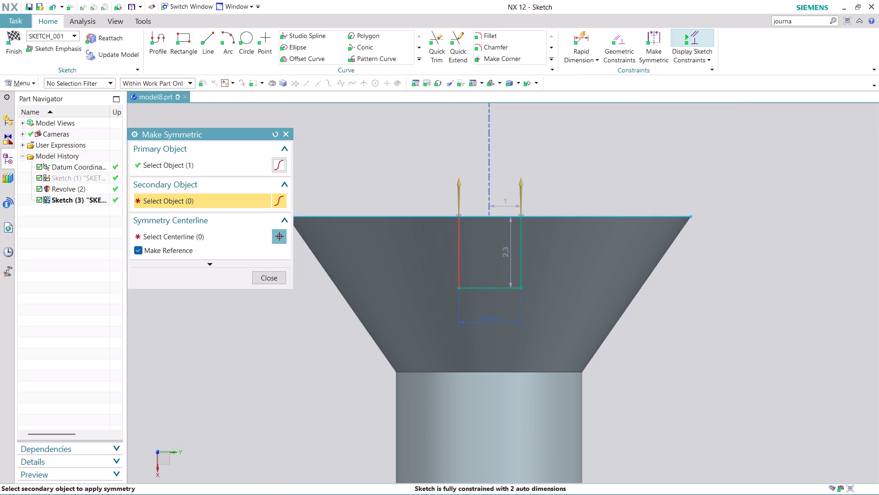
scroll(down, 3)
scroll(up, 3)
scroll(down, 3)
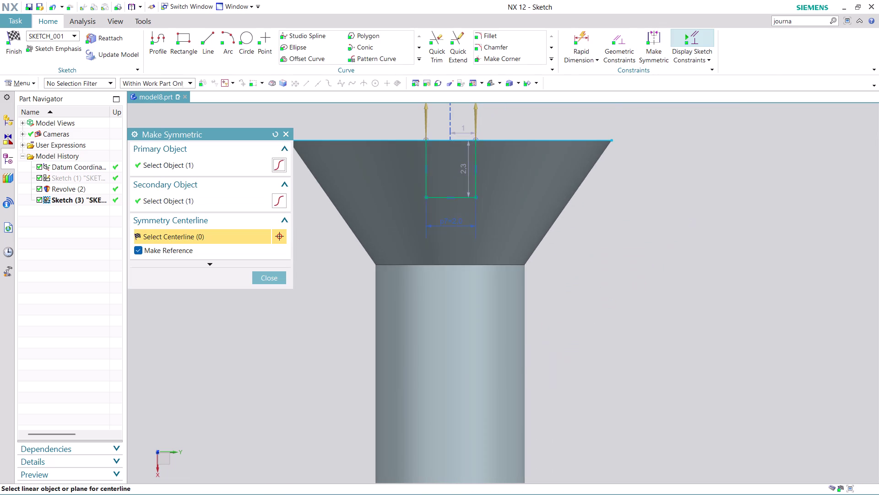
middle_drag(582, 389, 597, 314)
middle_drag(516, 346, 654, 212)
scroll(down, 3)
scroll(down, 3)
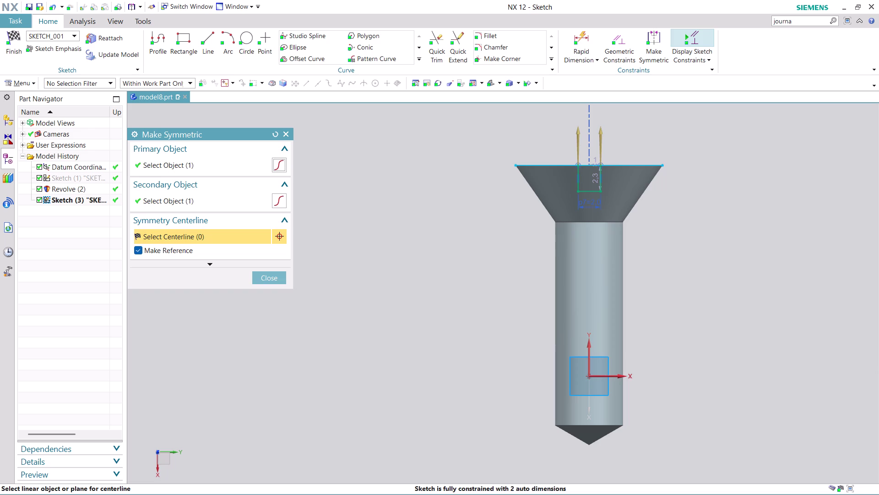
click(591, 352)
click(269, 274)
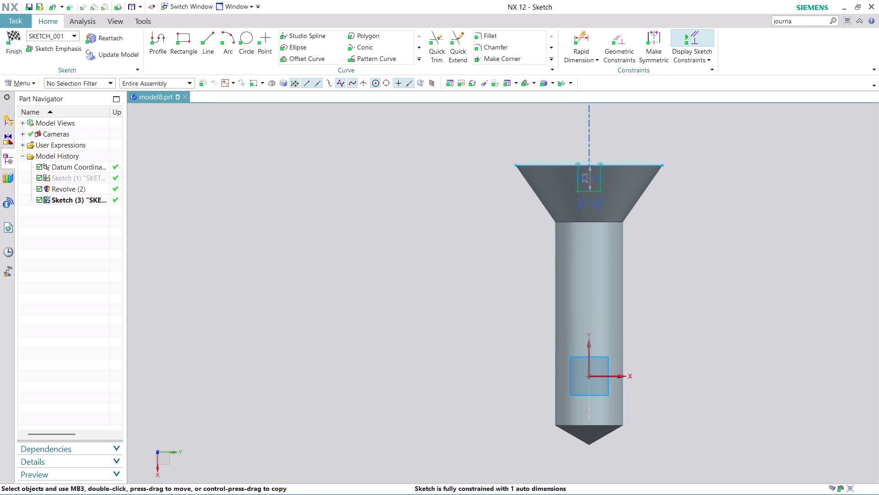
Change the slot depth dimension from 2.3 to 2.
scroll(up, 3)
double_click(512, 243)
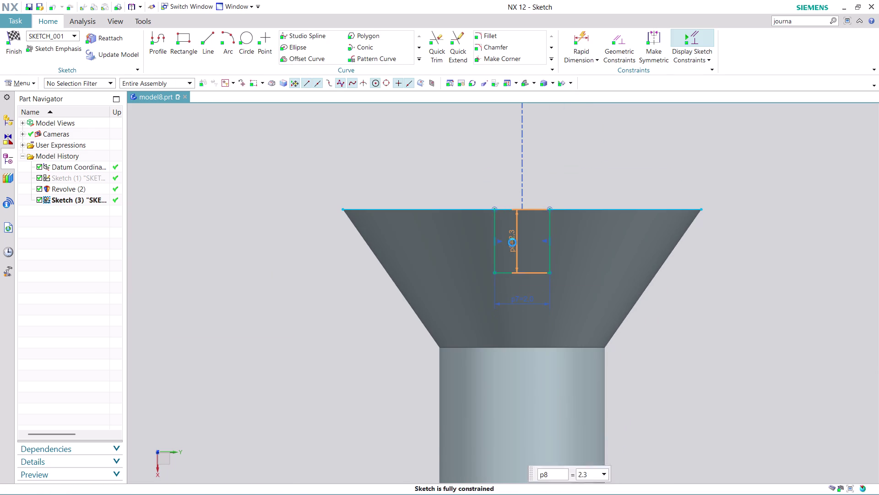
key(2)
key(Return)
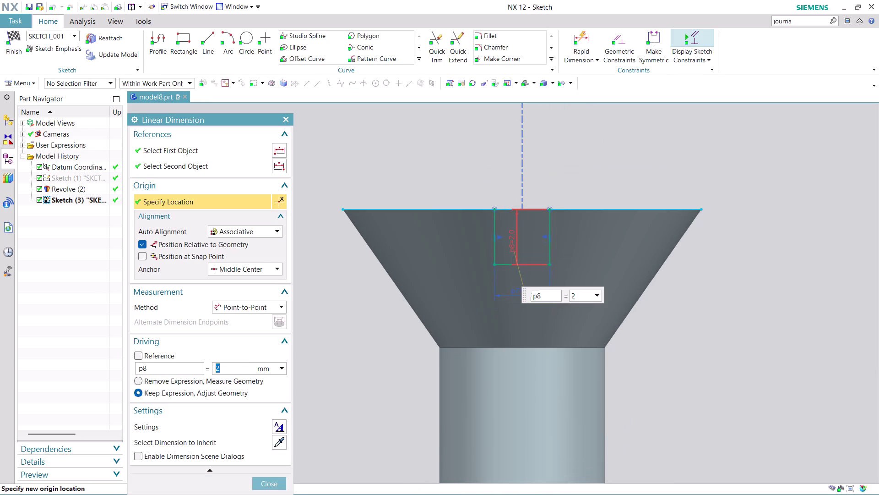
click(267, 480)
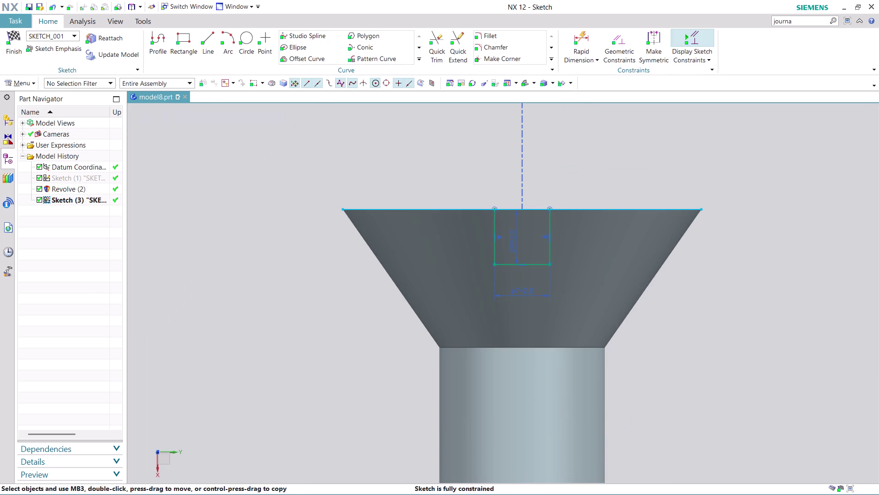
Quick Trim the top line segments on both sides of the slot.
click(434, 41)
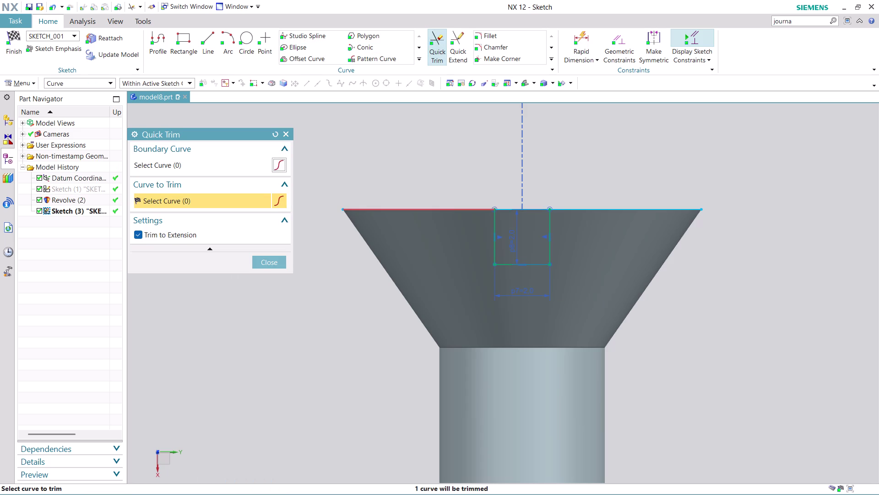
click(451, 208)
click(624, 206)
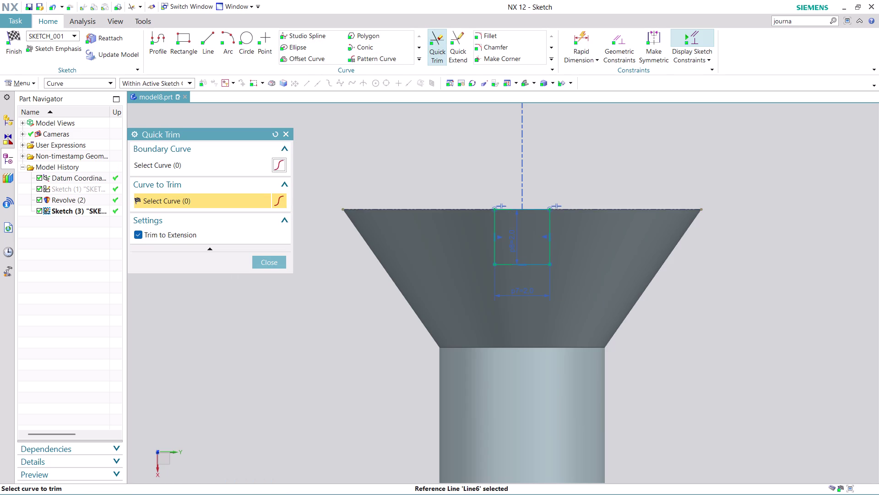
click(282, 260)
scroll(up, 3)
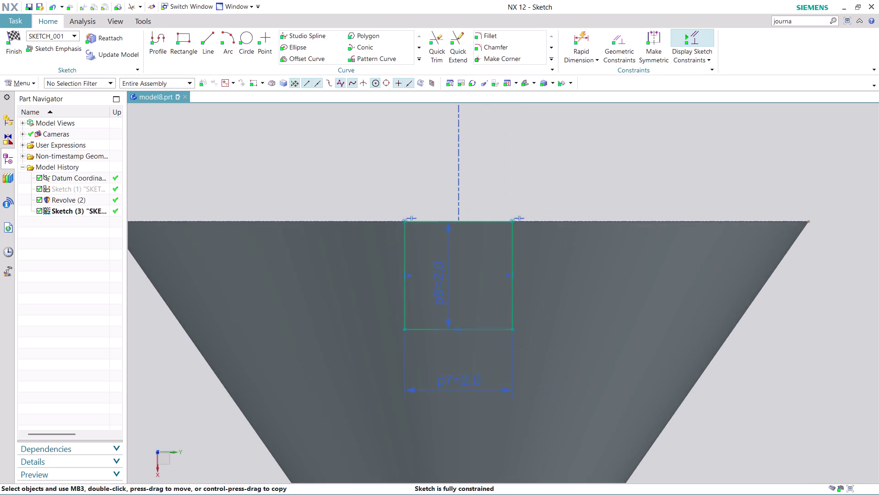
scroll(down, 3)
scroll(down, 3)
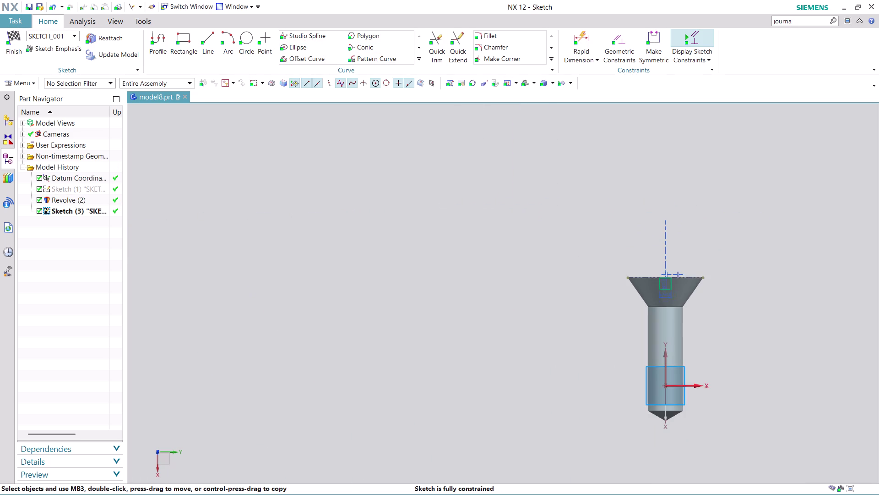
scroll(up, 3)
scroll(up, 3)
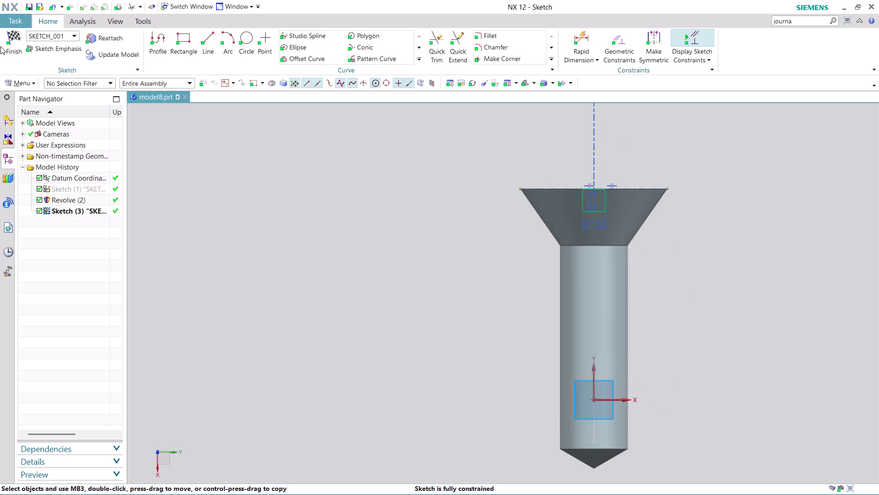
Finish the sketch and extrude the square slot profile symmetrically, 7 mm each way.
click(6, 52)
scroll(up, 3)
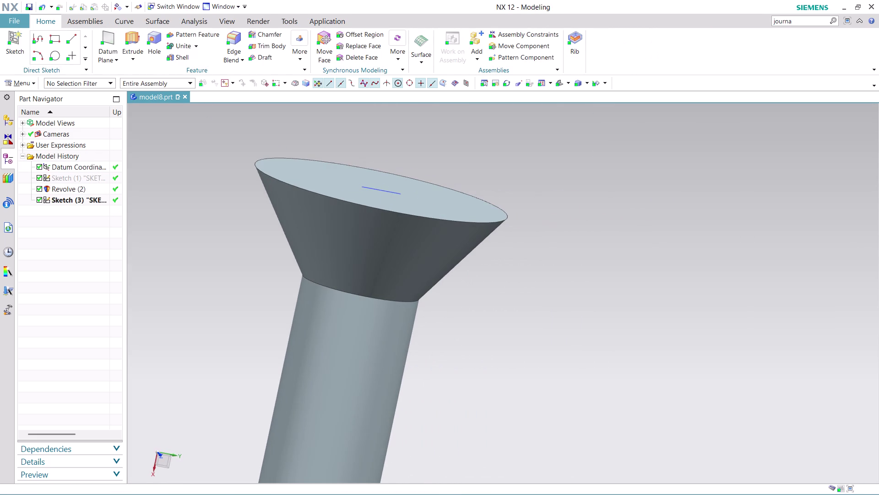
click(133, 37)
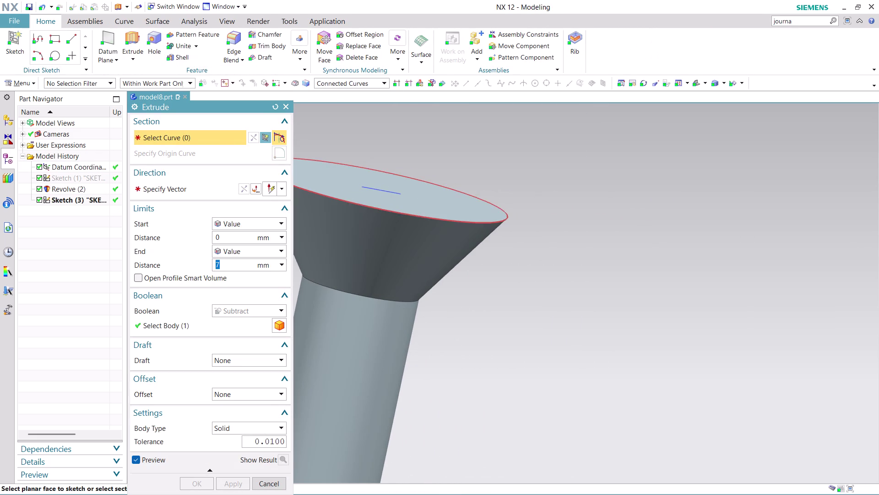
click(382, 189)
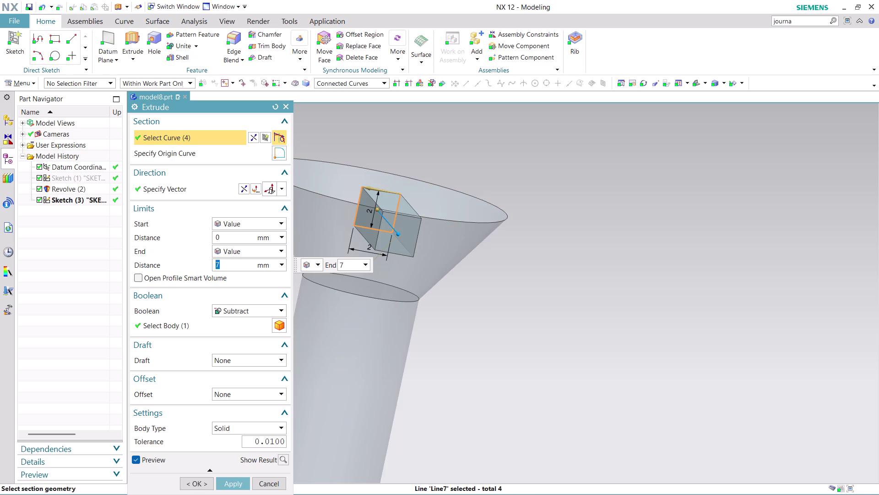
click(271, 249)
click(262, 269)
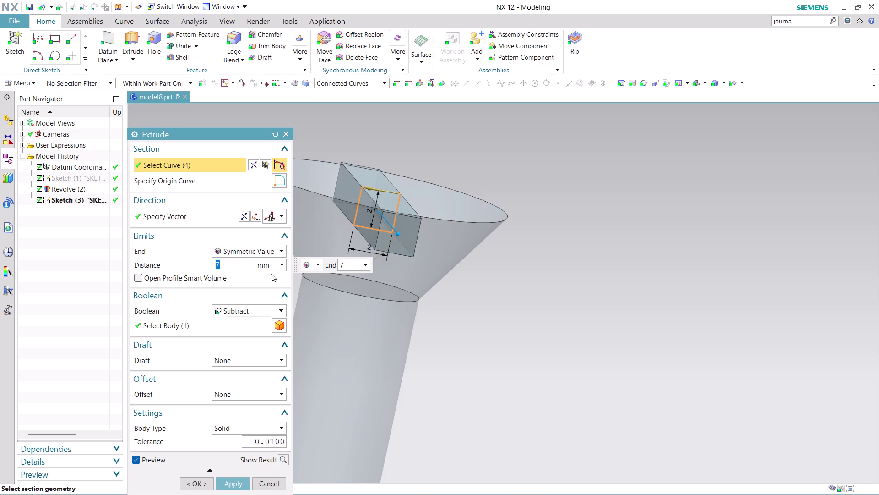
scroll(down, 3)
middle_drag(564, 316, 533, 311)
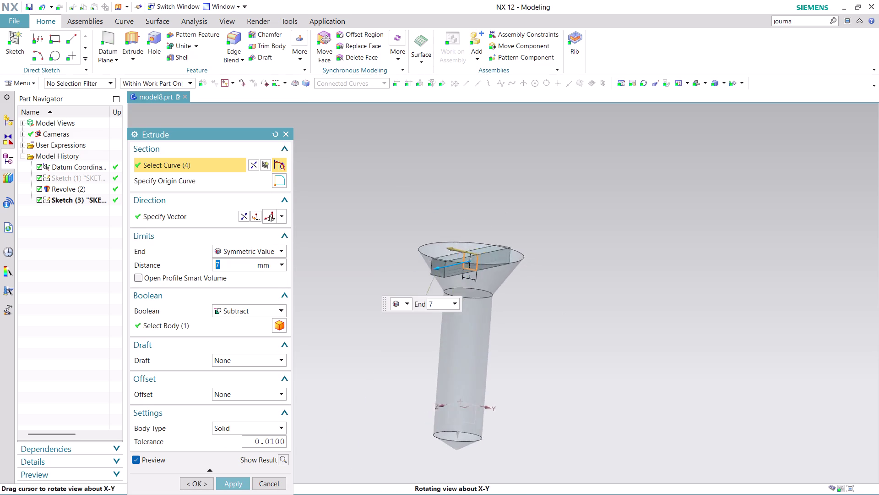
middle_drag(533, 312, 513, 302)
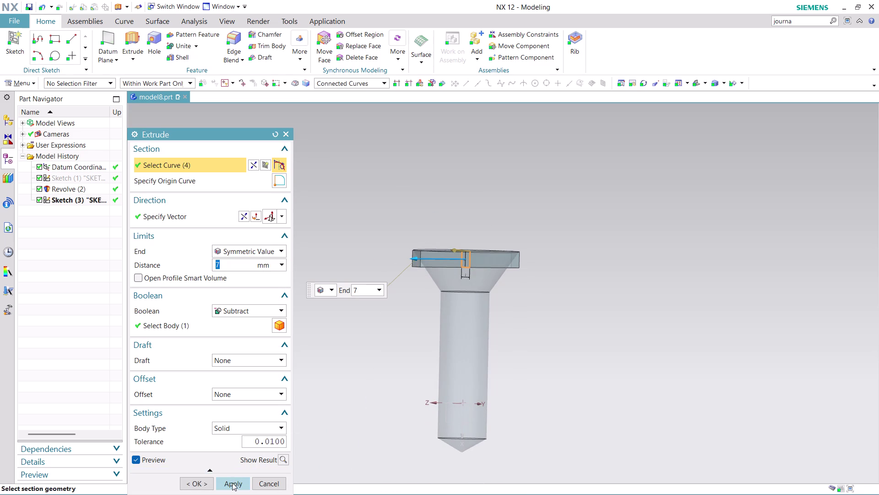
Apply the subtracted slot cut and orbit to inspect it across the head.
click(233, 483)
click(279, 482)
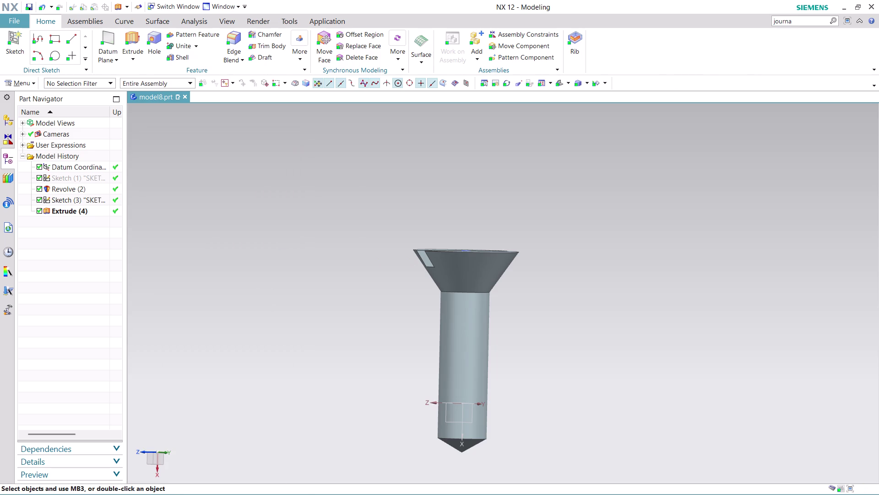
scroll(down, 3)
scroll(up, 3)
middle_drag(637, 326, 578, 315)
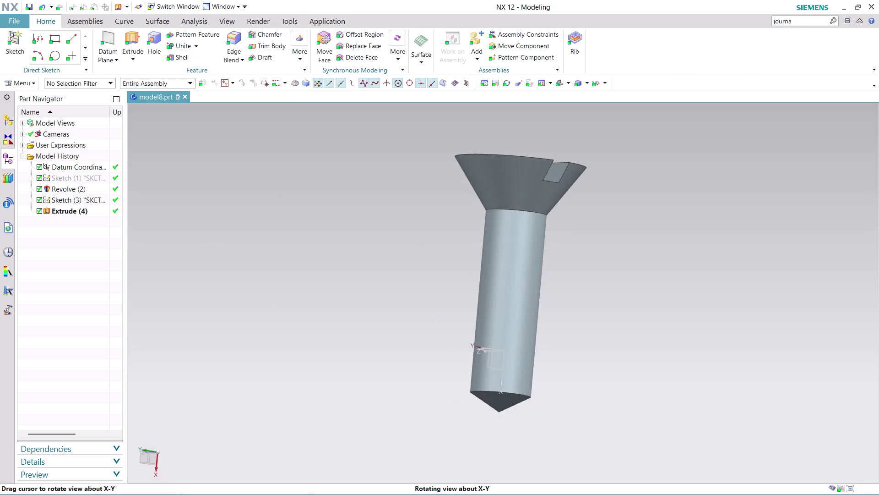
middle_drag(578, 315, 552, 331)
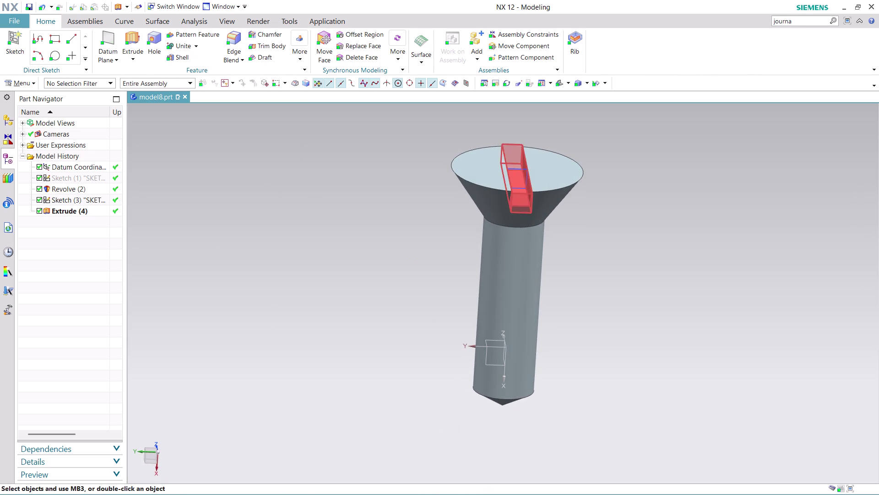
right_click(512, 170)
click(554, 189)
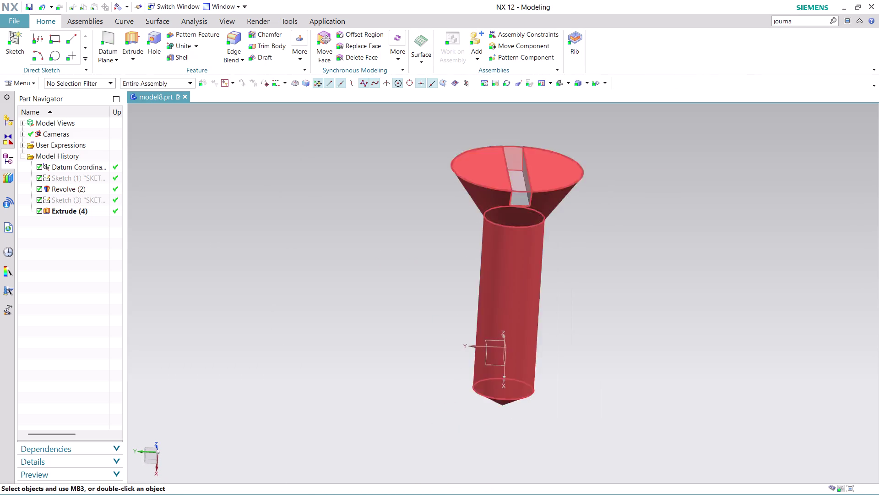
scroll(down, 3)
scroll(up, 3)
scroll(up, 3)
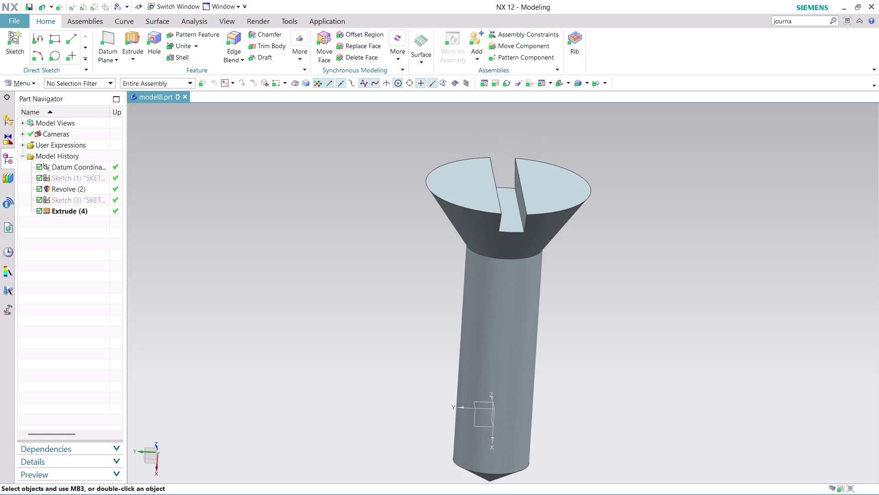
scroll(down, 3)
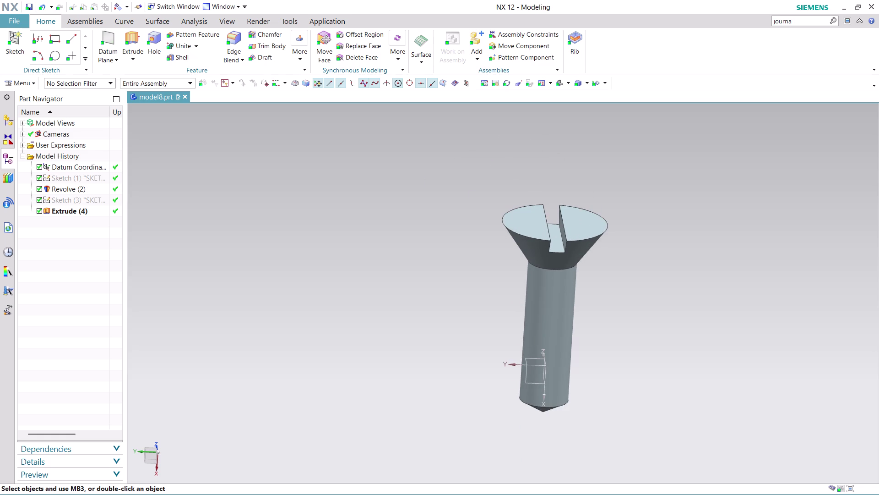
middle_drag(623, 297, 556, 292)
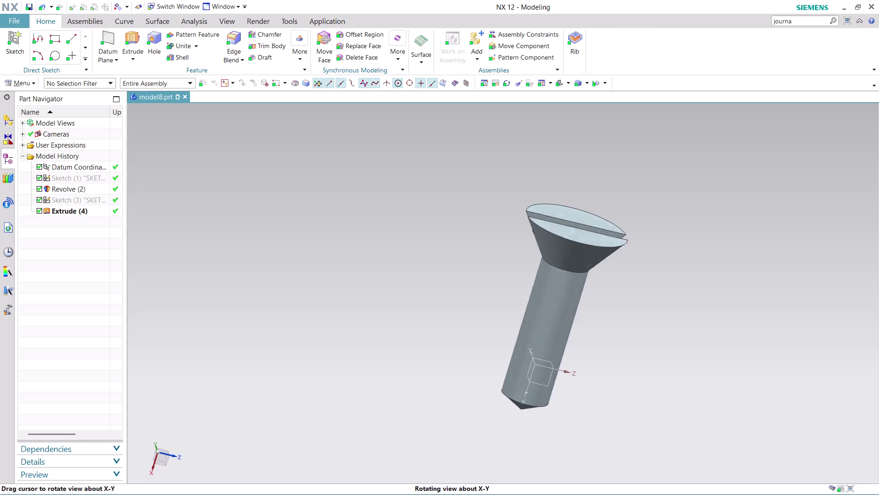
middle_drag(556, 292, 536, 261)
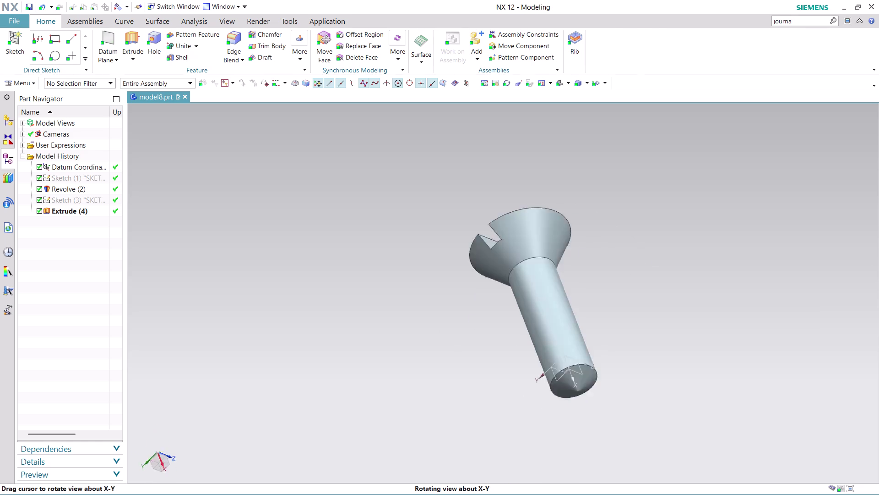
middle_drag(536, 262, 467, 301)
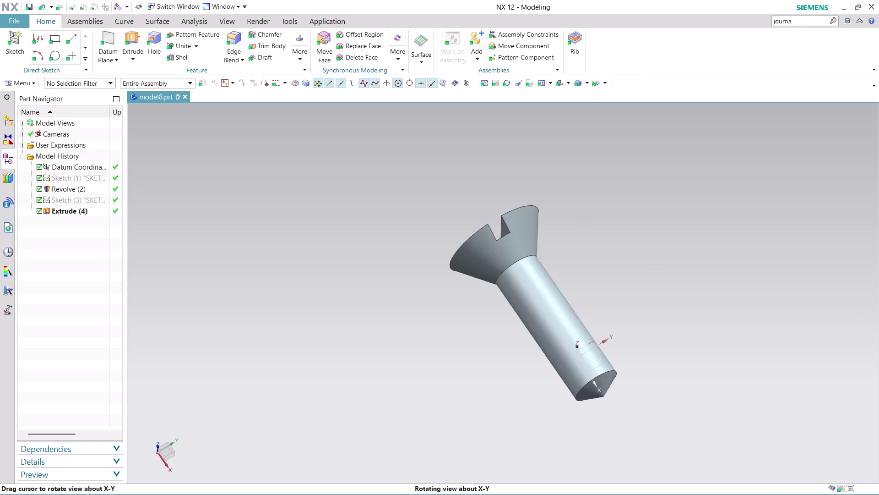
middle_drag(467, 300, 554, 258)
scroll(up, 3)
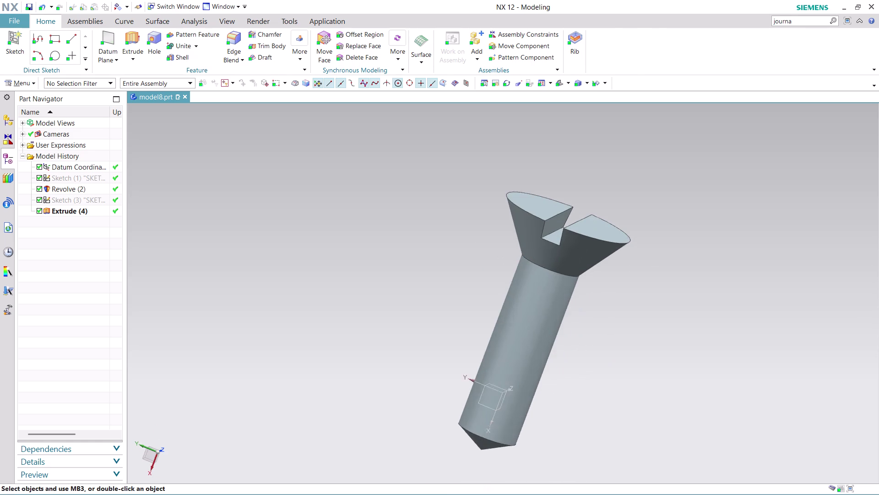
scroll(up, 3)
scroll(down, 3)
scroll(up, 3)
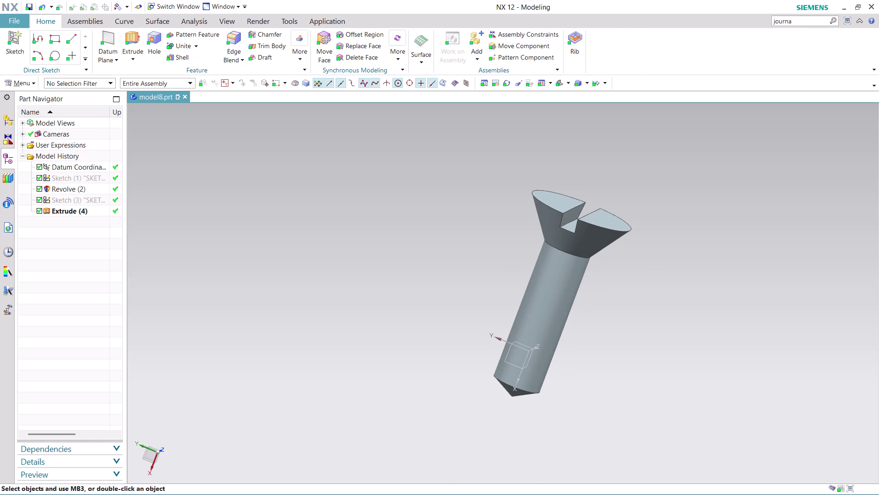
click(13, 15)
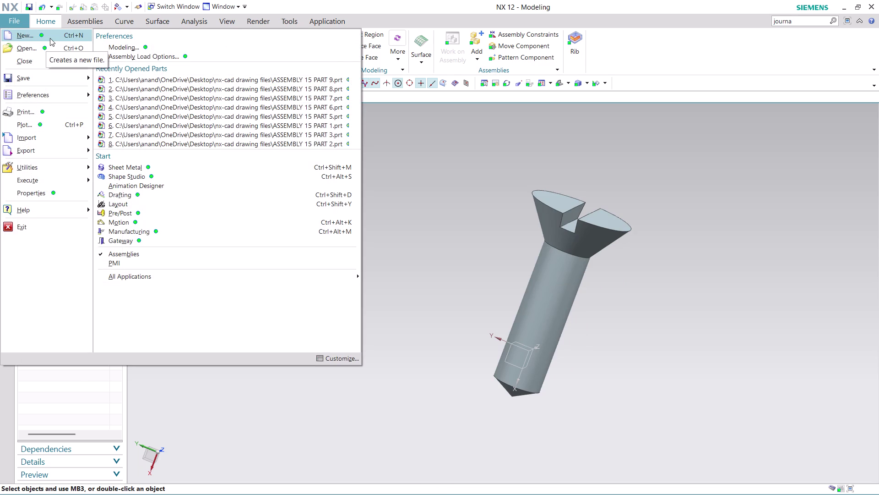
Create a new drawing file from the A4 - Size template.
click(50, 38)
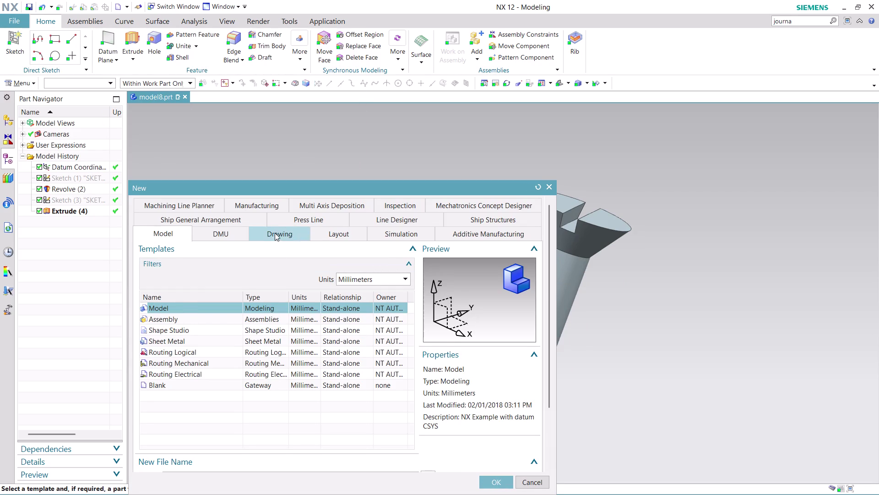
click(274, 233)
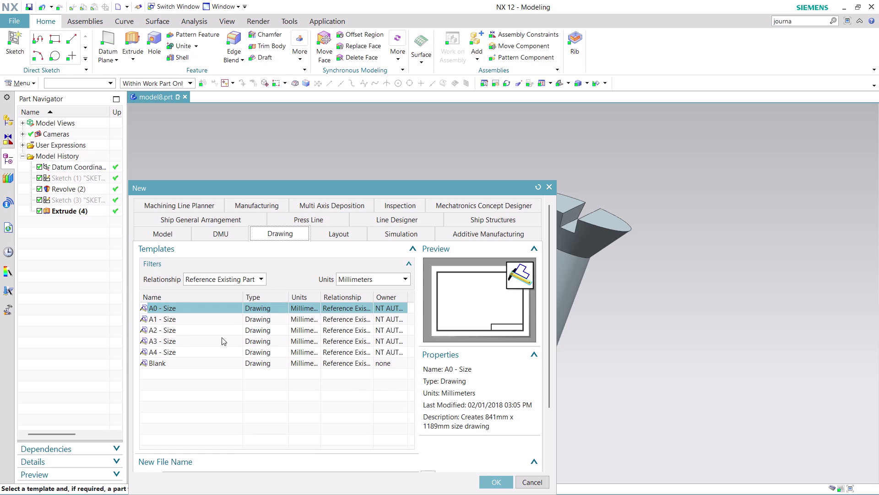
click(209, 350)
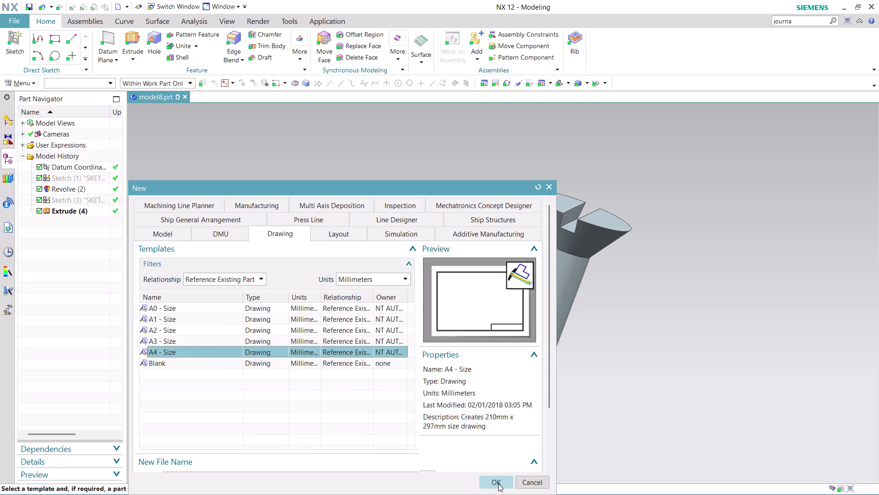
click(499, 483)
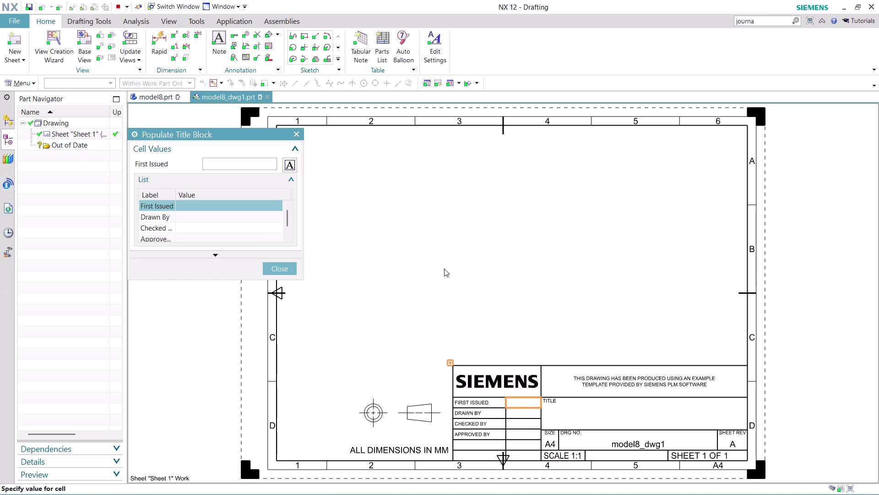
Skip the title block and view wizard, and start a Left-oriented base view.
click(288, 269)
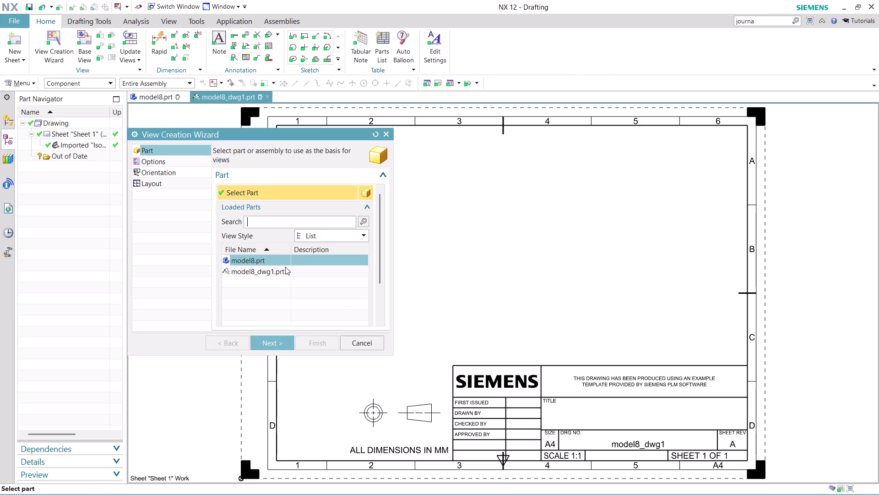
click(368, 341)
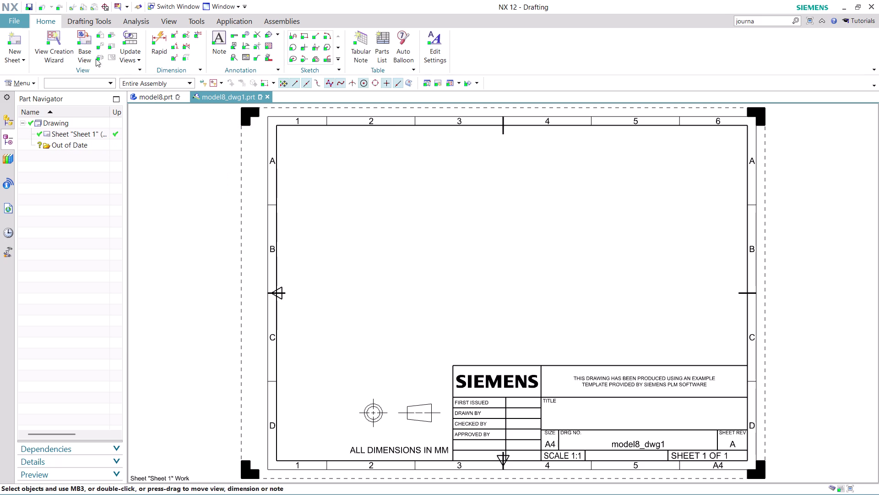
click(88, 47)
click(284, 232)
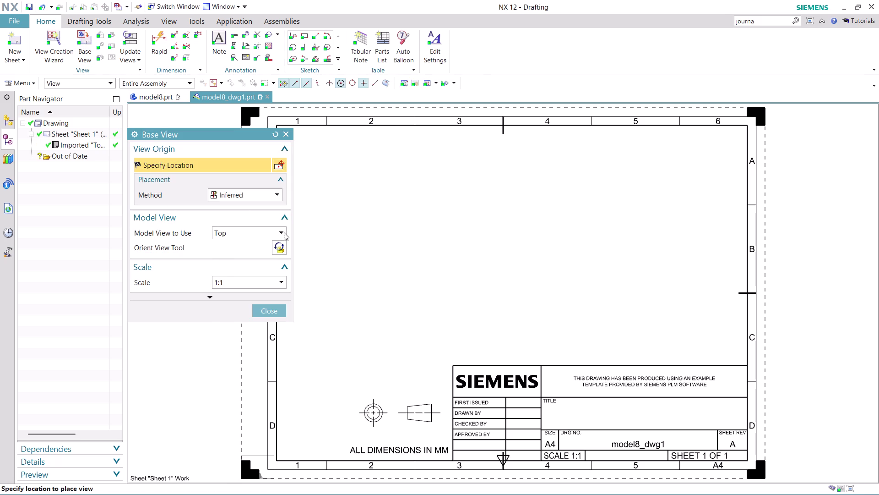
click(258, 291)
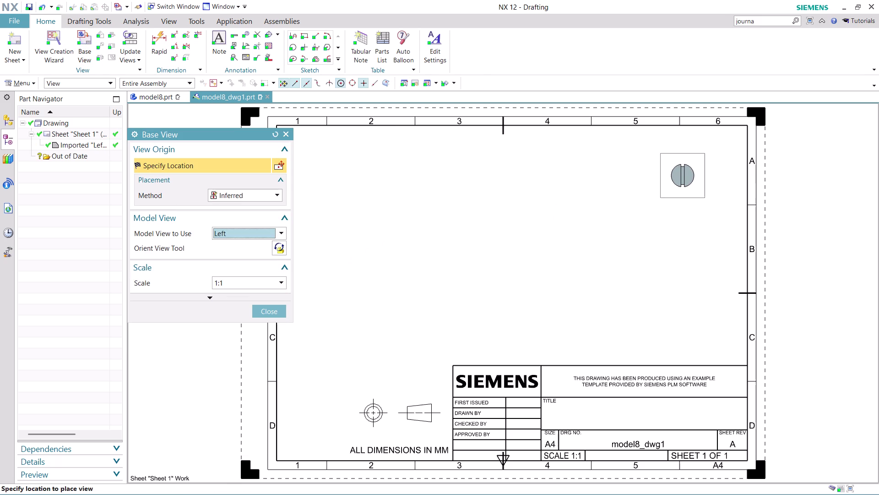
Place the end view and a projected profile view below it, then delete the end view.
click(683, 176)
click(695, 289)
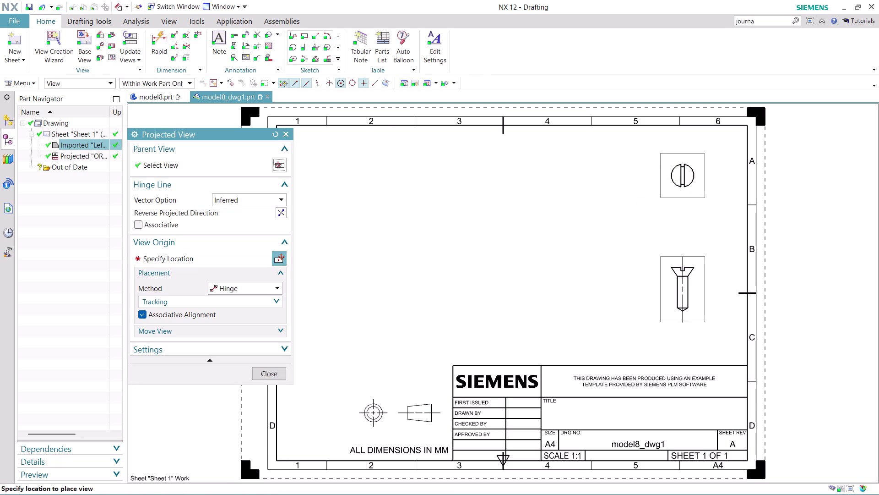
click(272, 373)
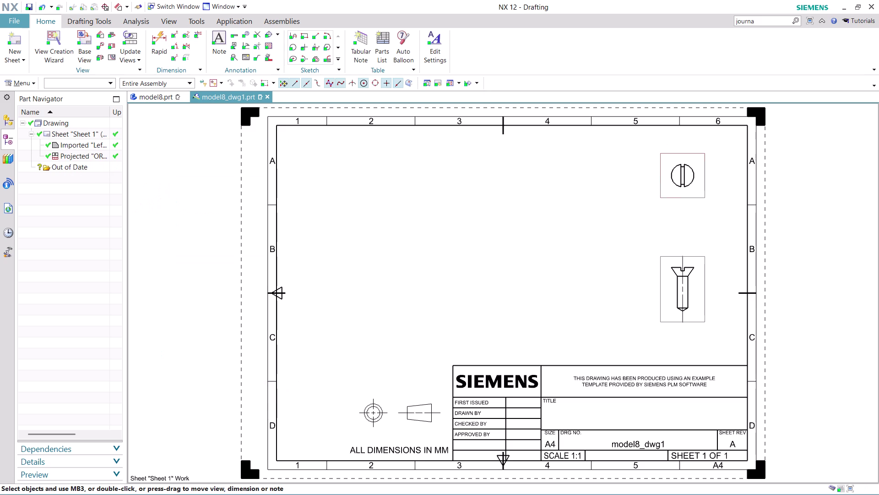
right_click(697, 197)
click(743, 377)
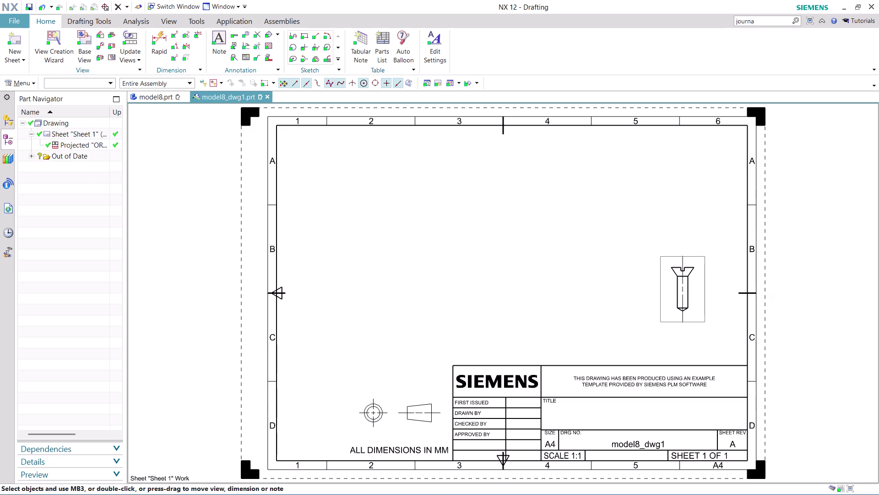
Set the profile view's scale to 5:1 and its rendering to Fully Shaded.
right_click(698, 323)
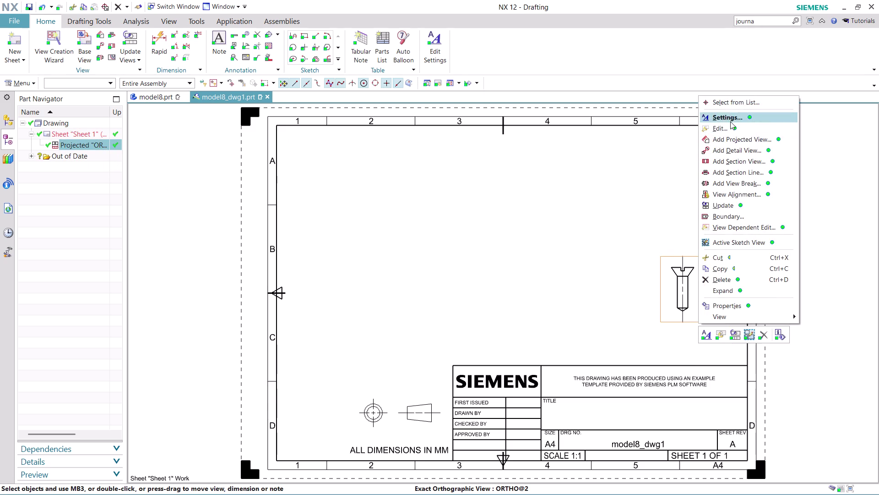
click(730, 121)
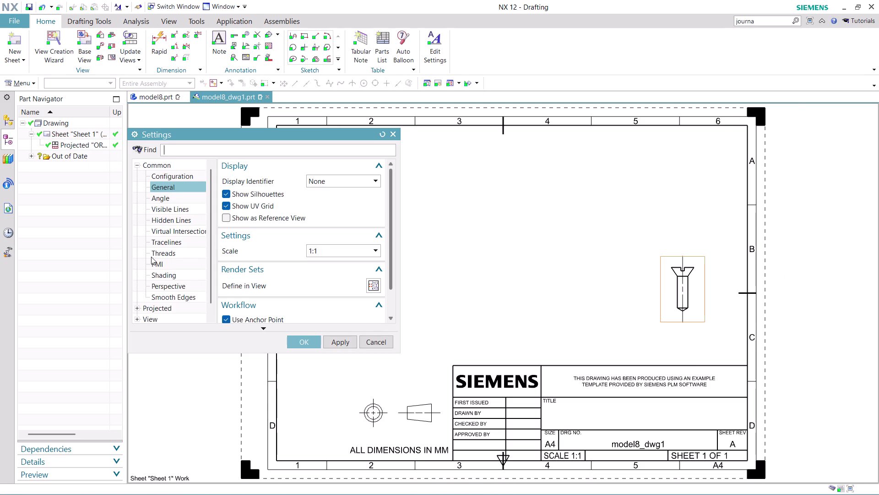
click(375, 246)
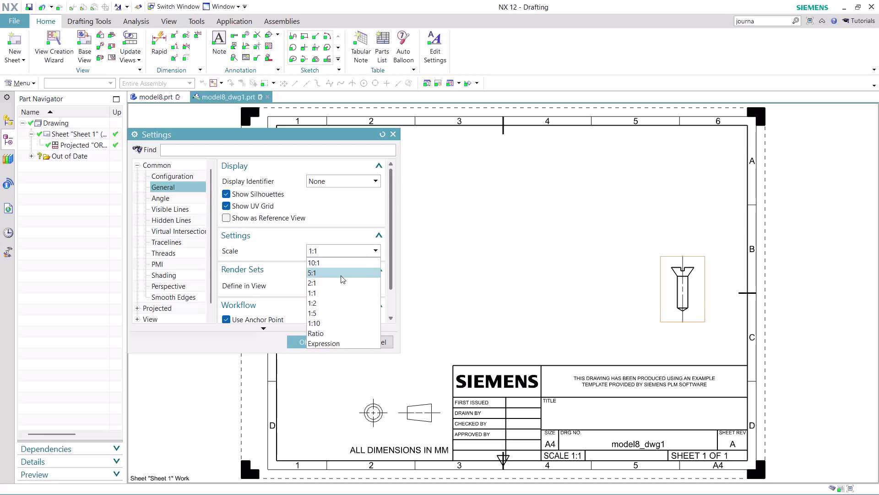
click(338, 271)
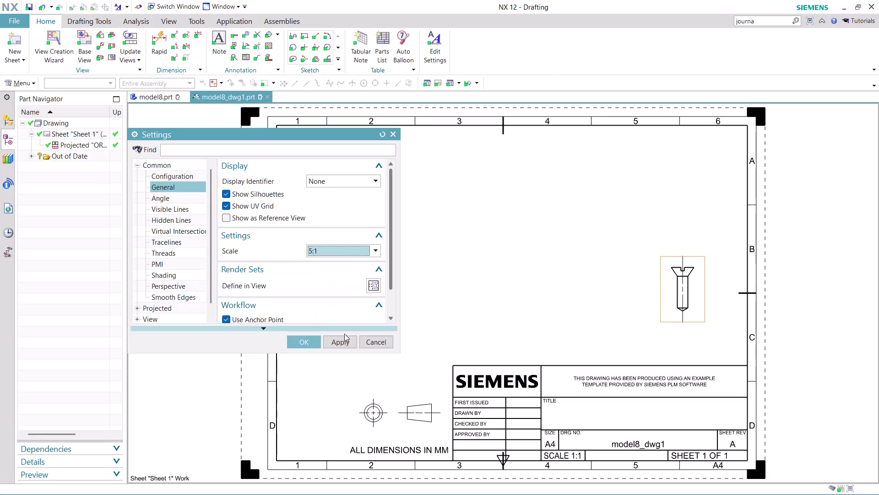
click(345, 337)
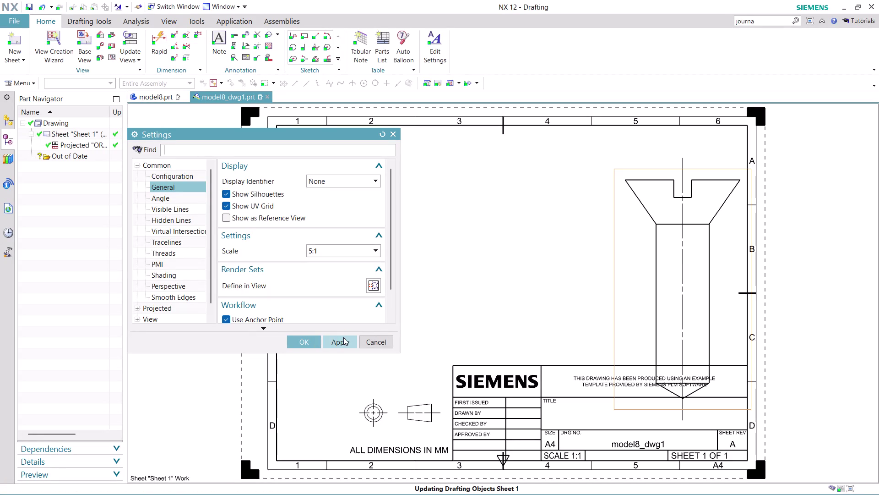
click(165, 277)
click(371, 184)
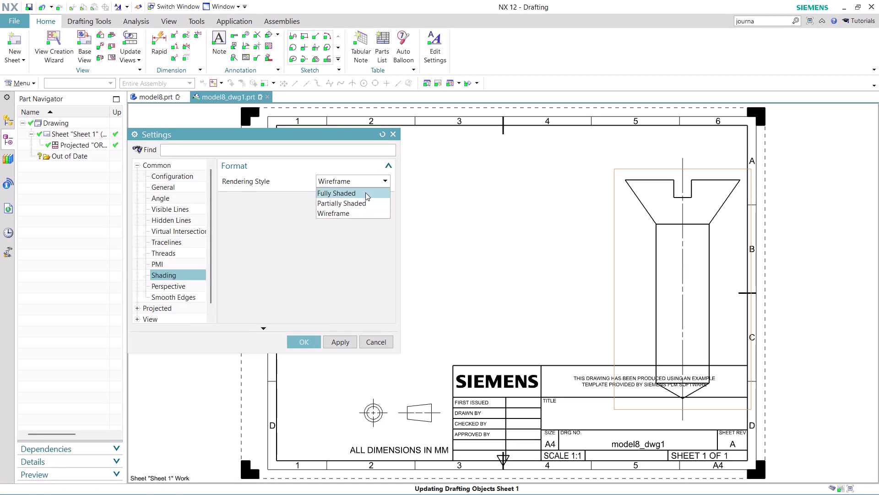
click(365, 193)
click(343, 343)
click(304, 338)
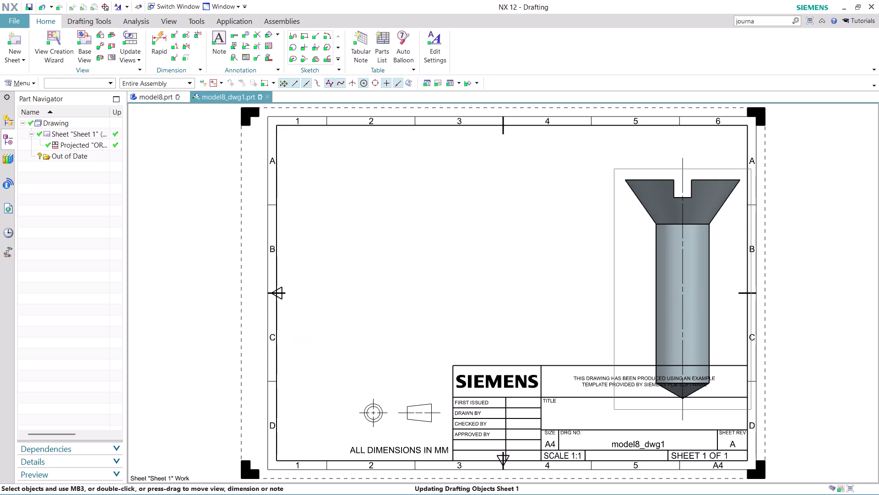
Drag the enlarged view up so it fits inside the sheet border.
drag(612, 293, 613, 254)
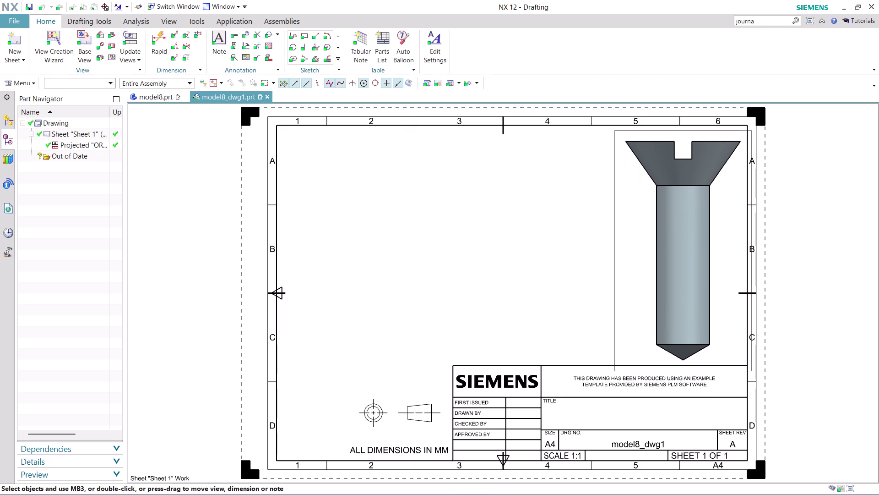
drag(613, 255, 612, 253)
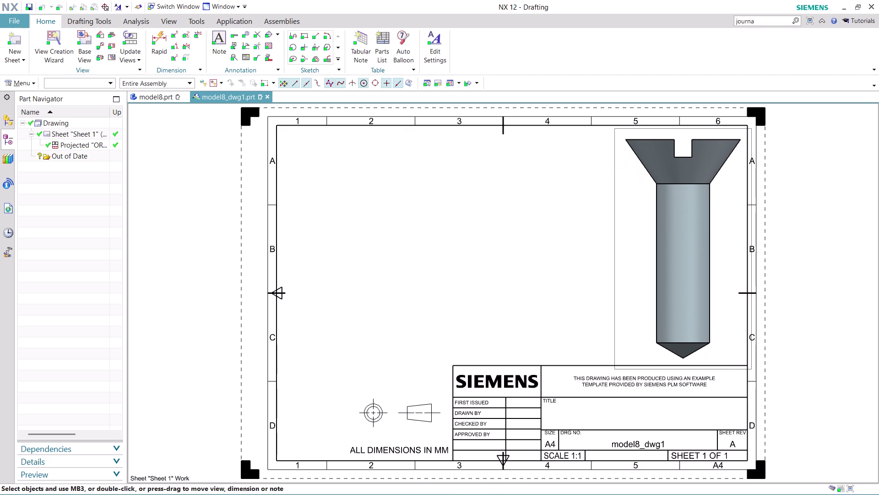
drag(613, 253, 612, 250)
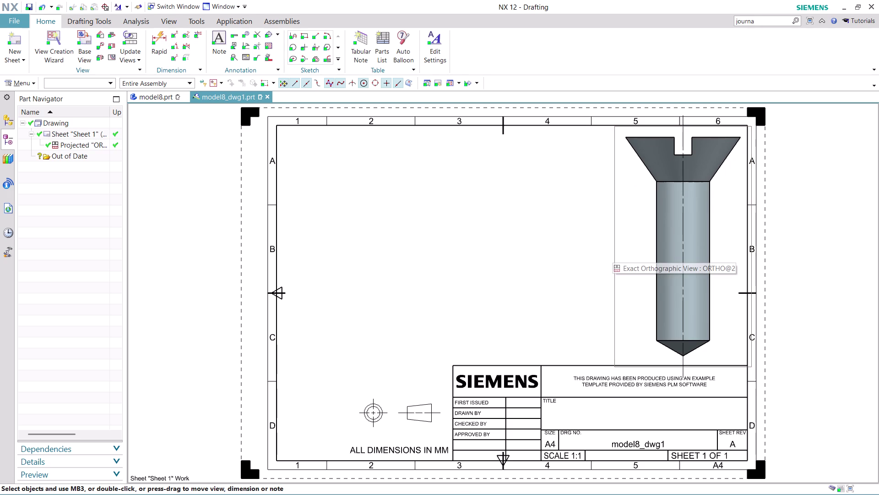
click(89, 44)
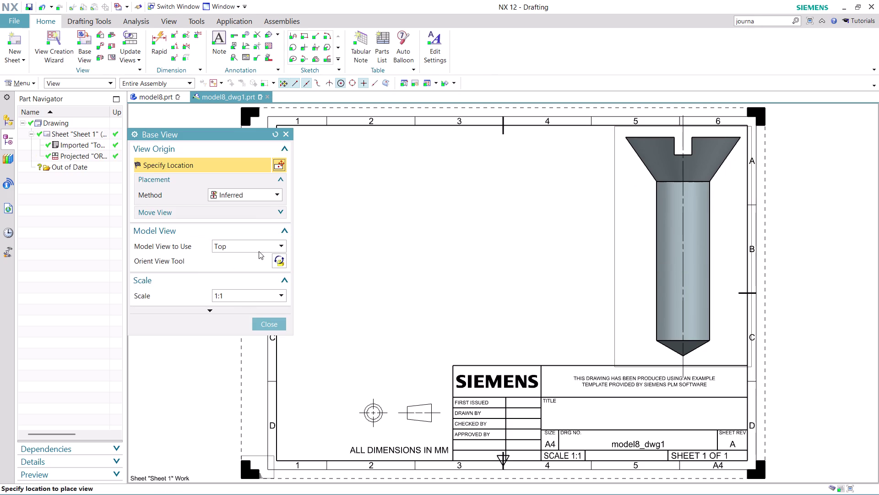
Place another Left-oriented base view with a projected view on the sheet.
click(277, 243)
click(250, 309)
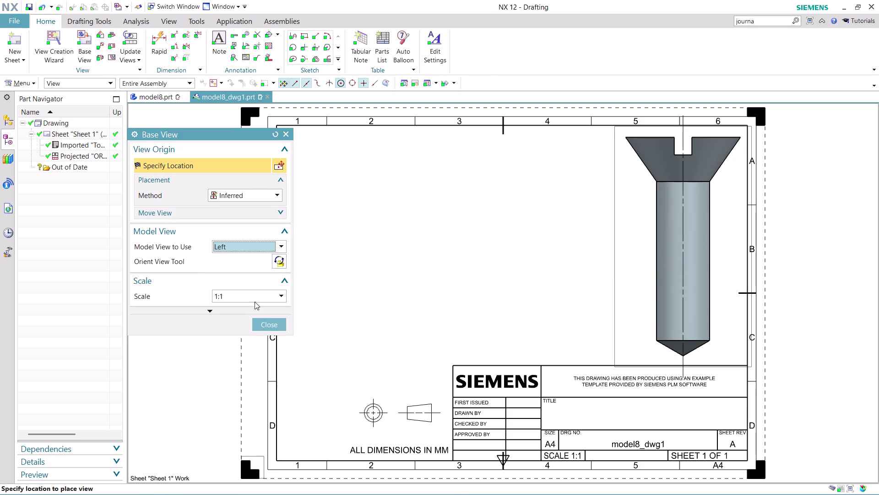
click(395, 200)
click(399, 300)
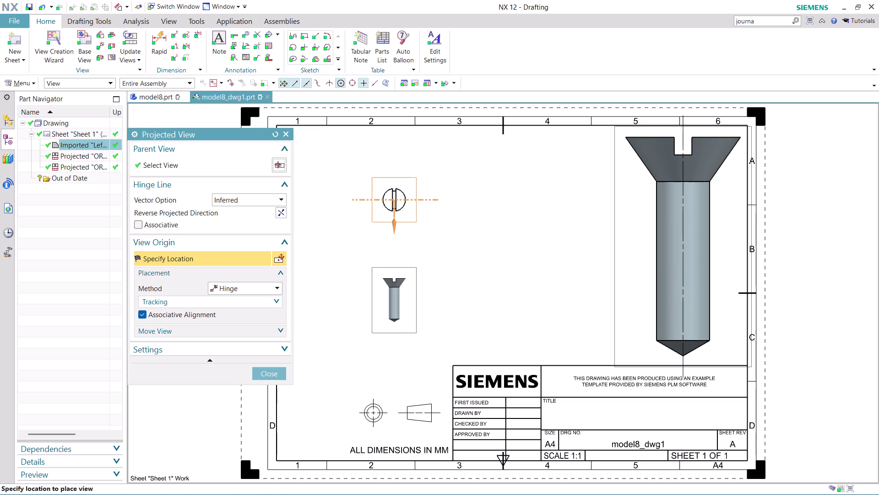
click(255, 369)
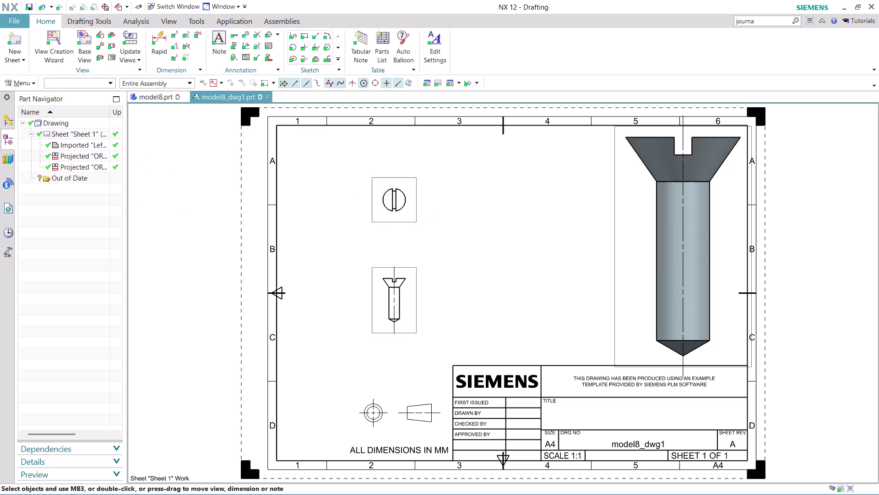
Delete the slotted end view and move the side view beside the large view.
right_click(389, 223)
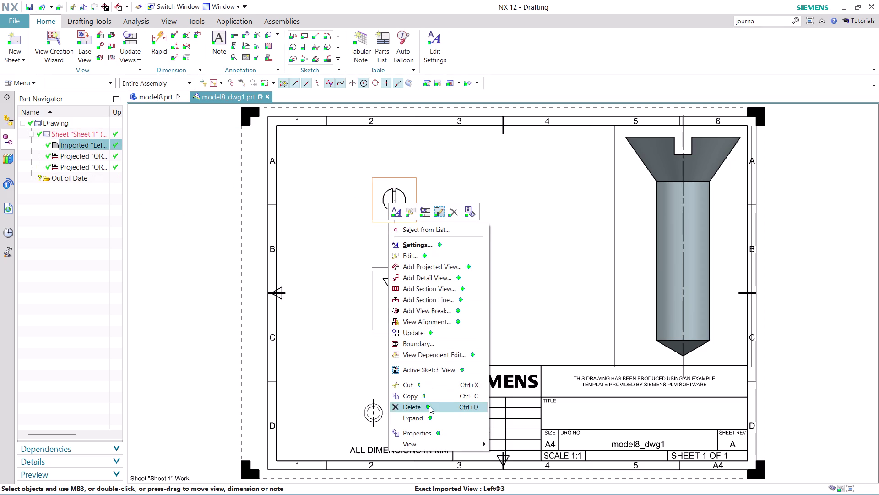
click(429, 406)
drag(418, 314, 430, 259)
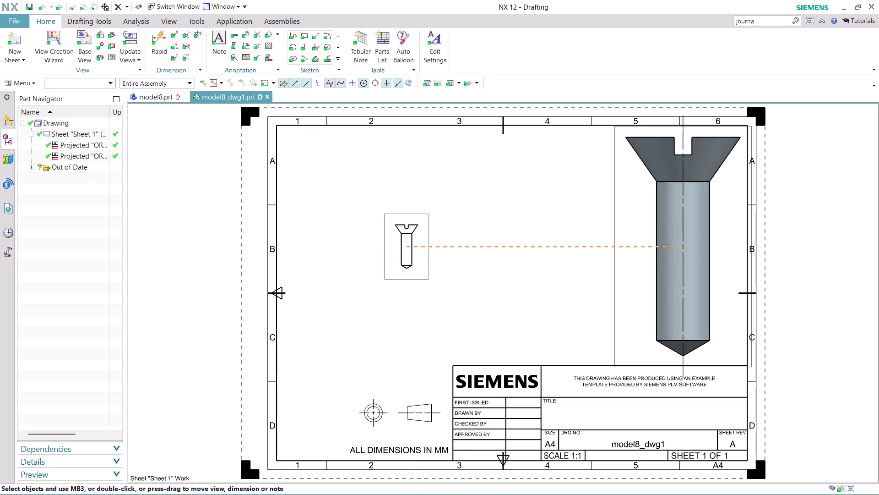
drag(430, 259, 434, 239)
drag(422, 258, 425, 277)
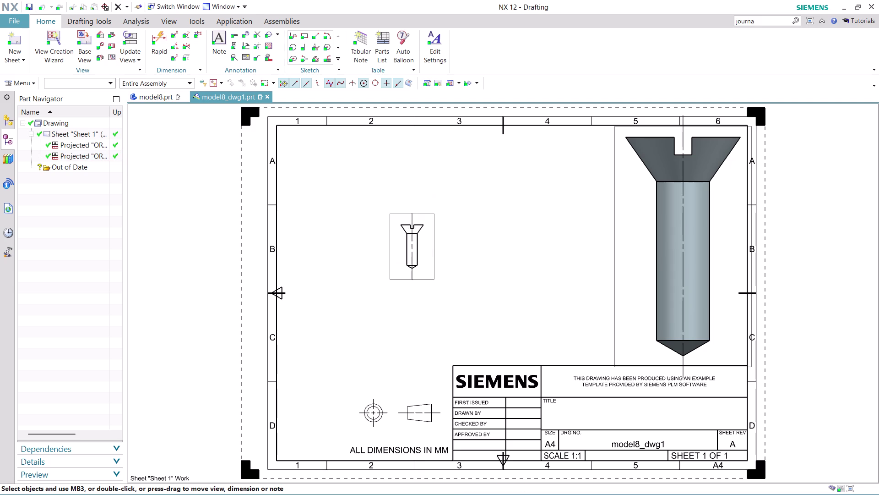
right_click(425, 279)
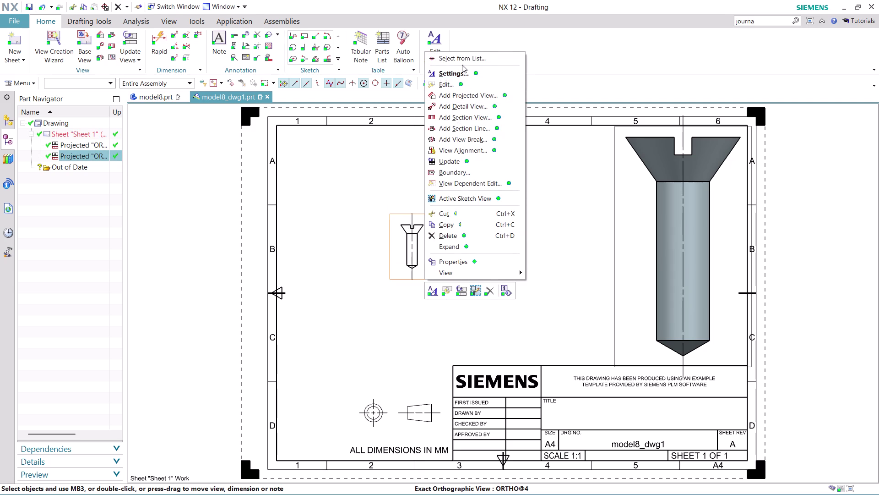
Change the small side view's scale from 1:1 to 2:1 in its view settings.
click(461, 71)
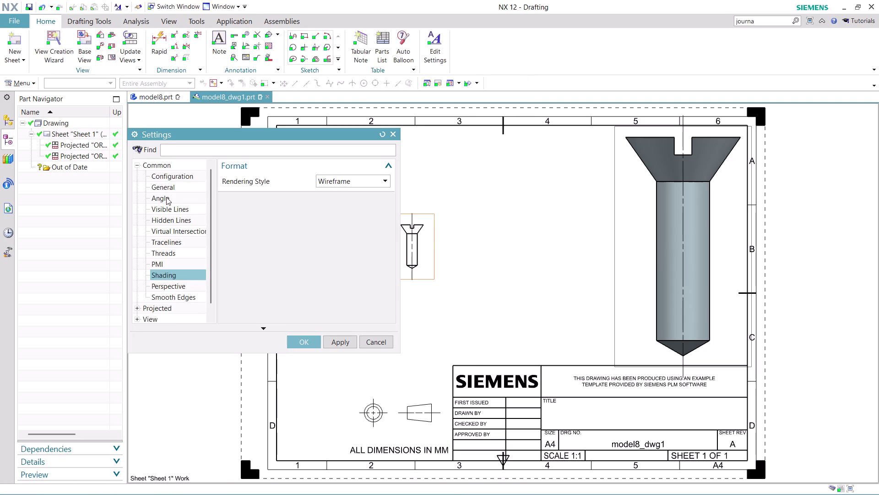
click(164, 189)
click(359, 251)
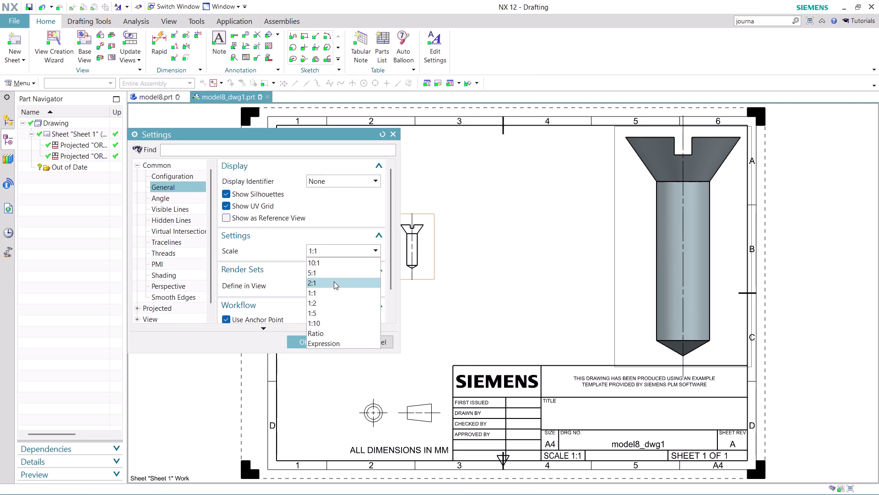
click(333, 282)
click(343, 341)
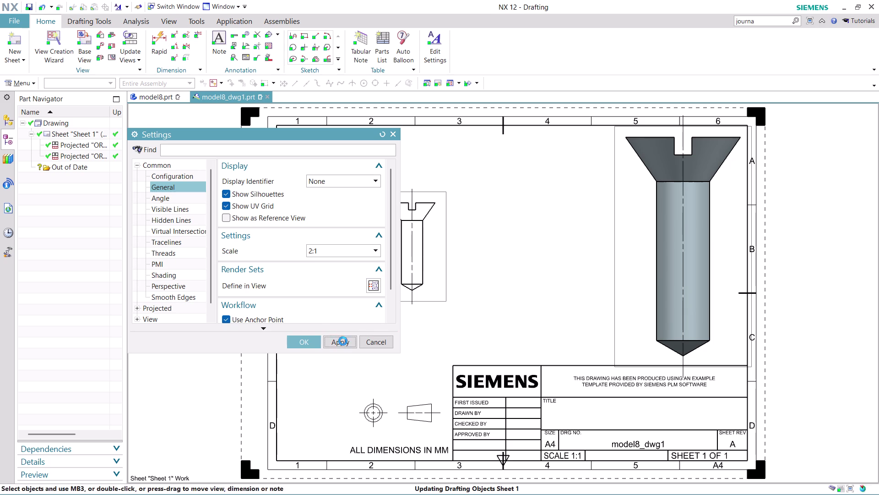
click(301, 337)
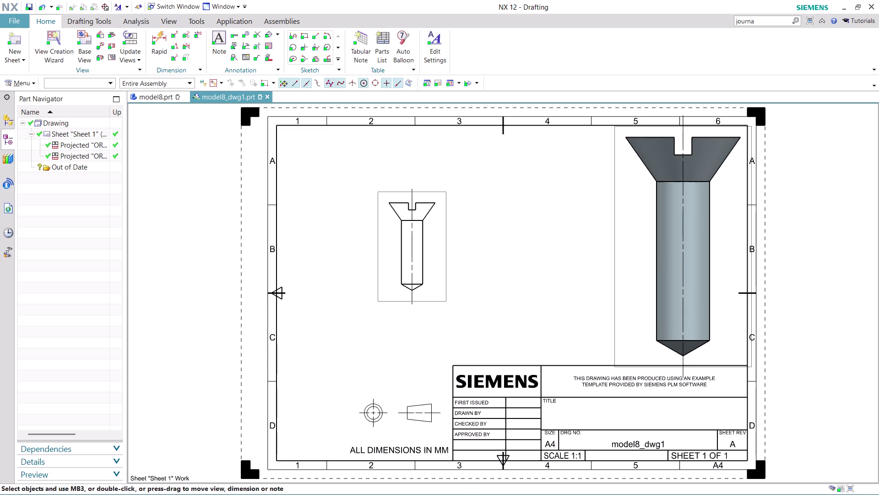
scroll(up, 3)
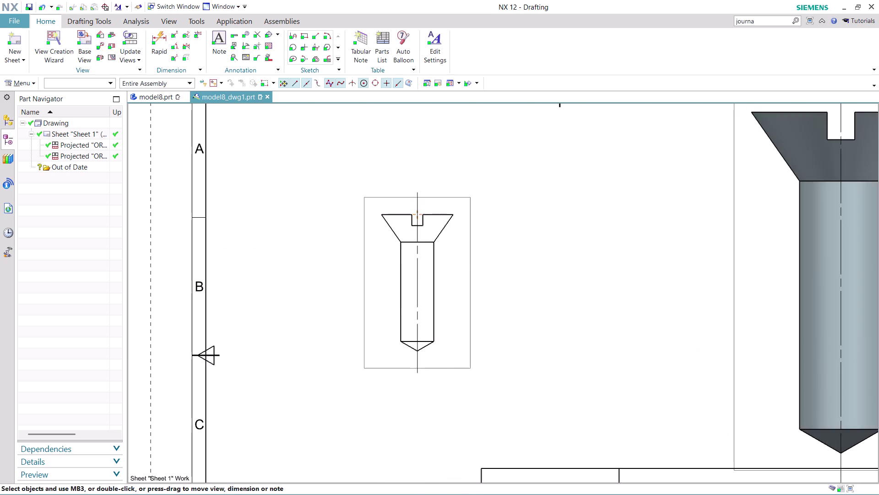
scroll(up, 3)
Add the 2 slot depth and 5 head height dimensions with Rapid dimension.
click(155, 35)
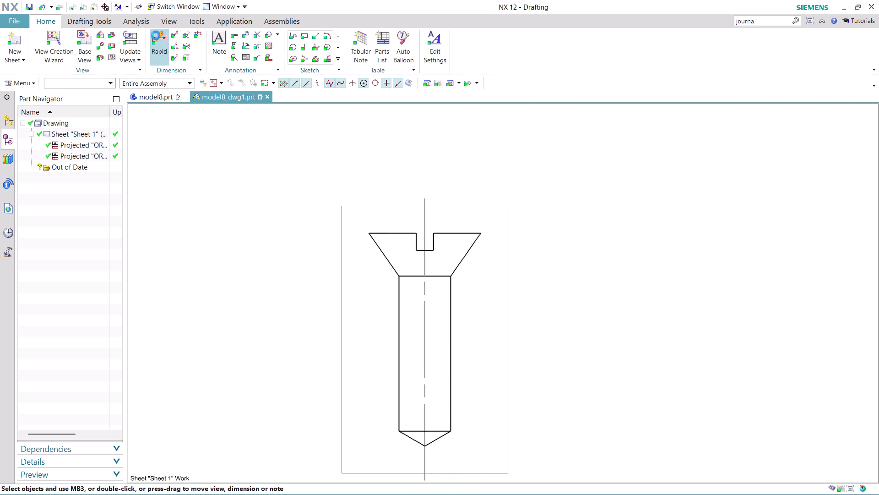
scroll(up, 3)
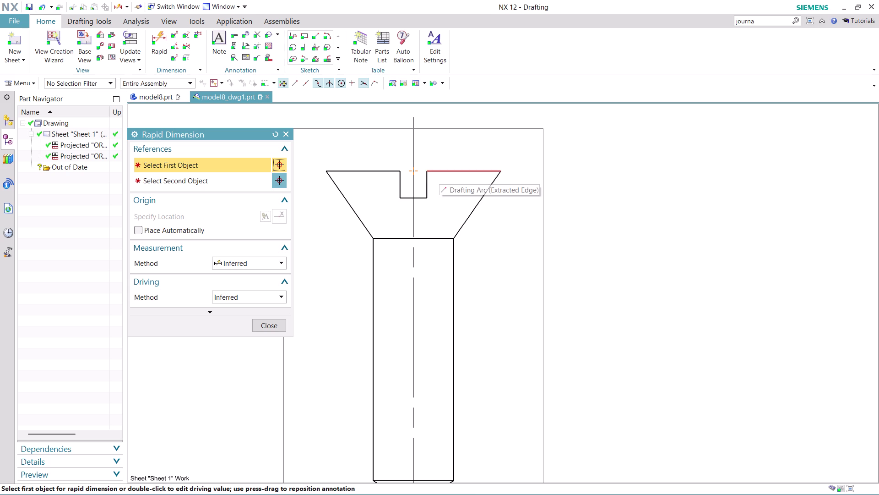
click(427, 170)
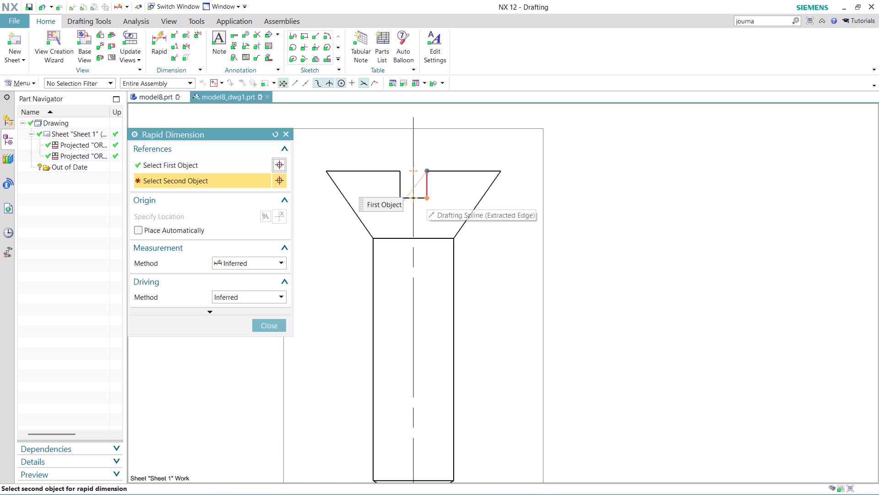
click(427, 197)
click(605, 188)
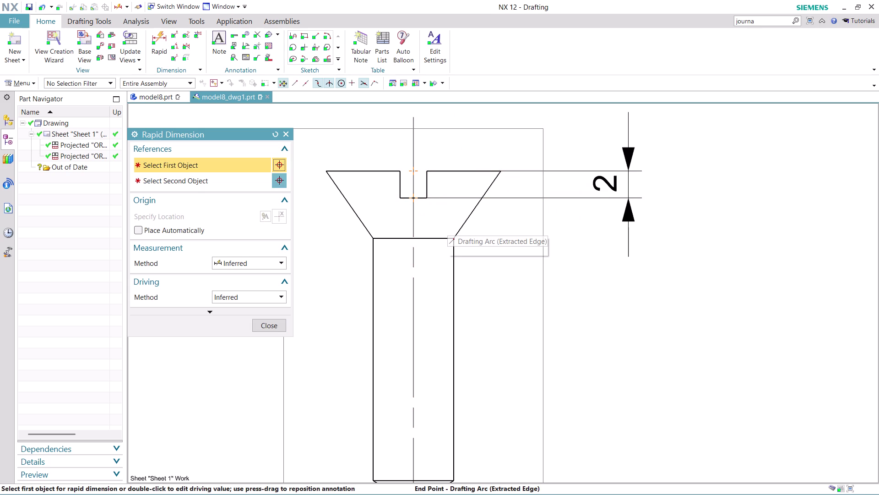
click(325, 169)
click(373, 239)
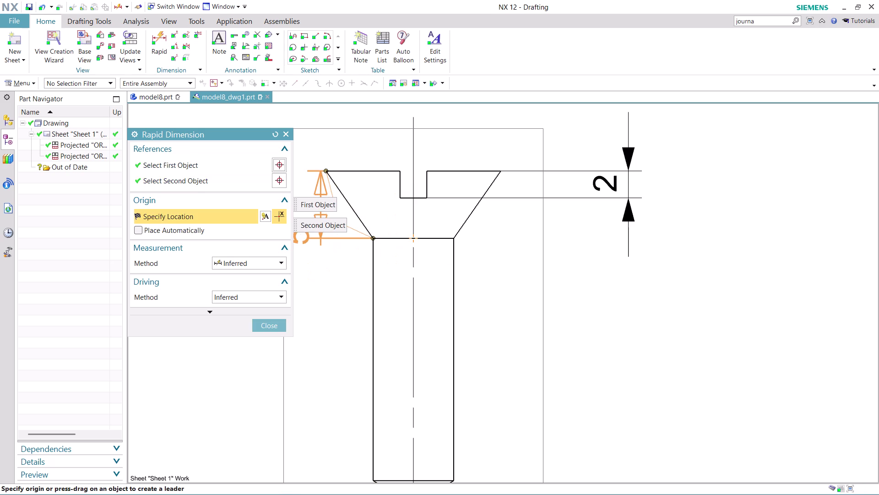
scroll(down, 3)
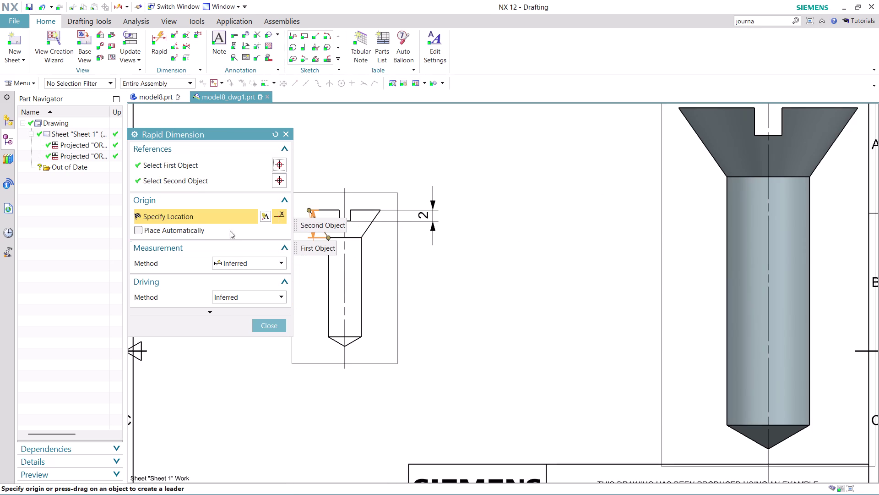
drag(239, 133, 206, 160)
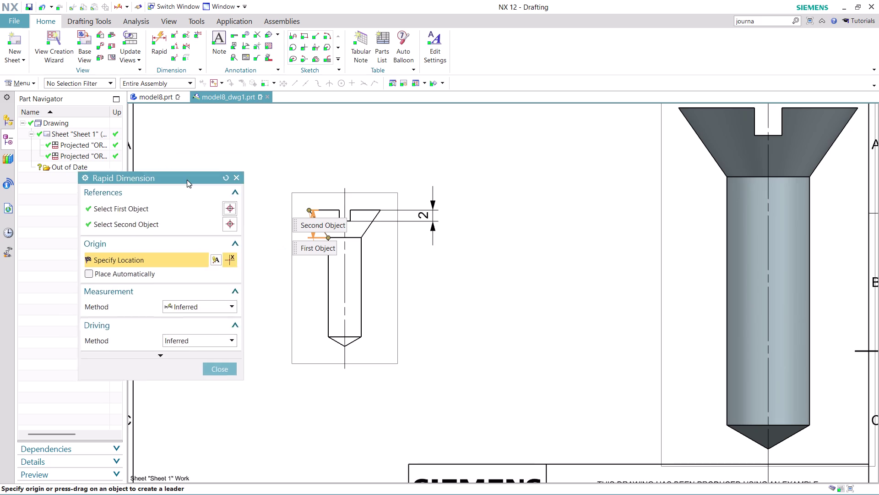
drag(206, 160, 132, 257)
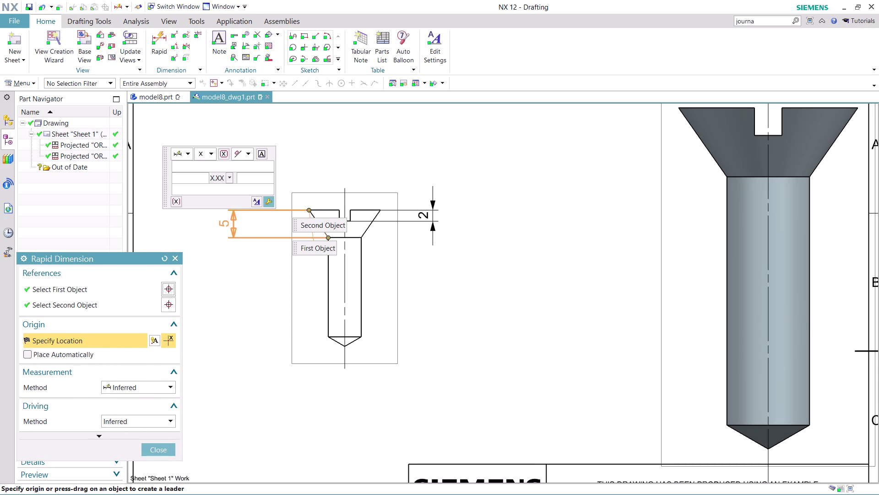
click(224, 224)
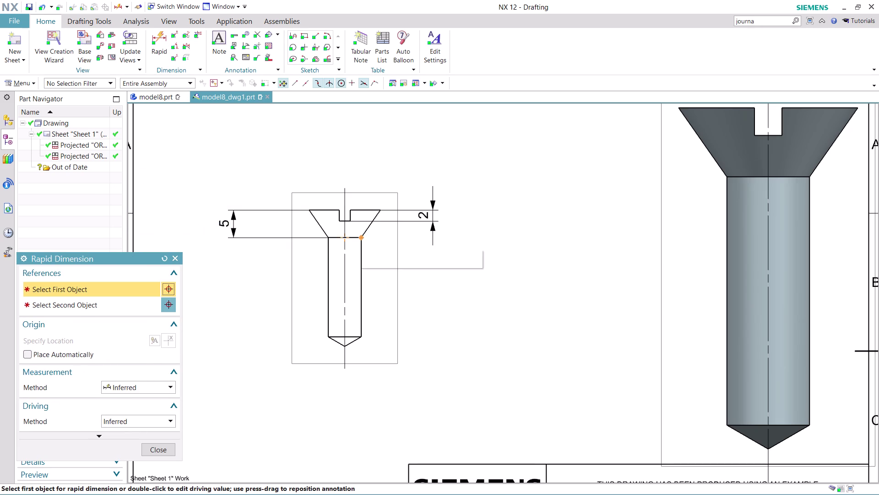
Add the 18 shank length dimension to the right of the view.
click(359, 237)
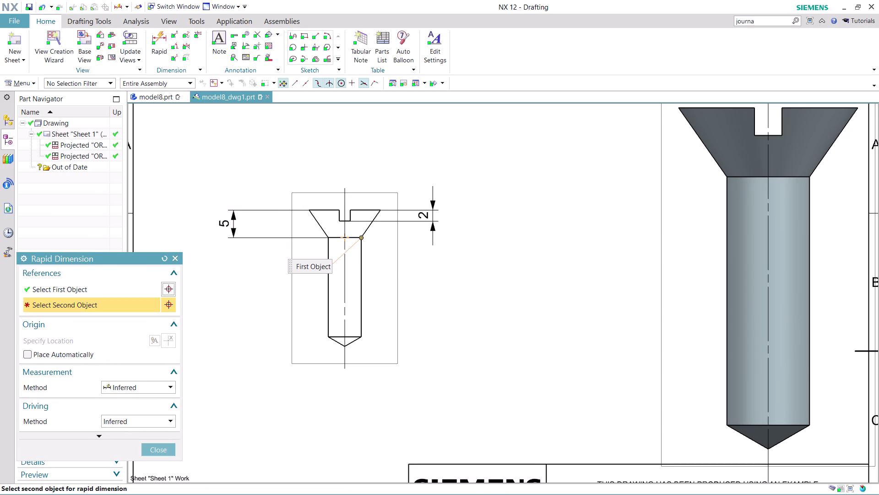
click(361, 334)
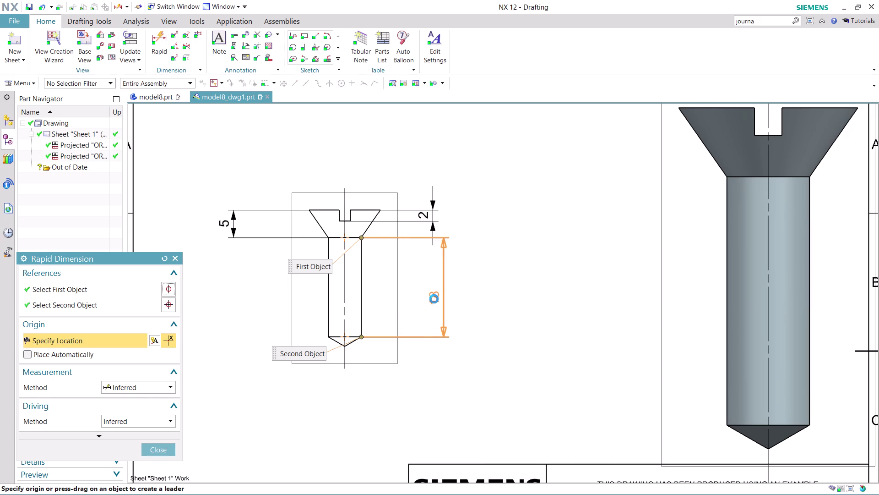
click(412, 311)
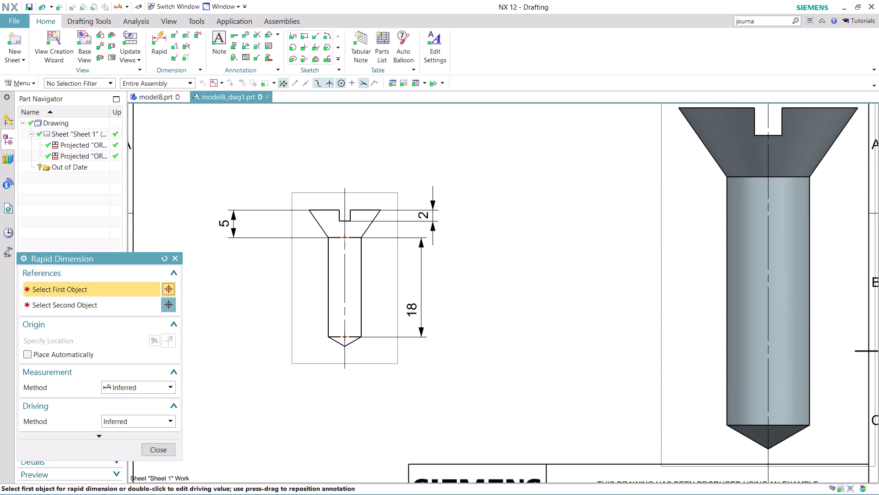
scroll(up, 3)
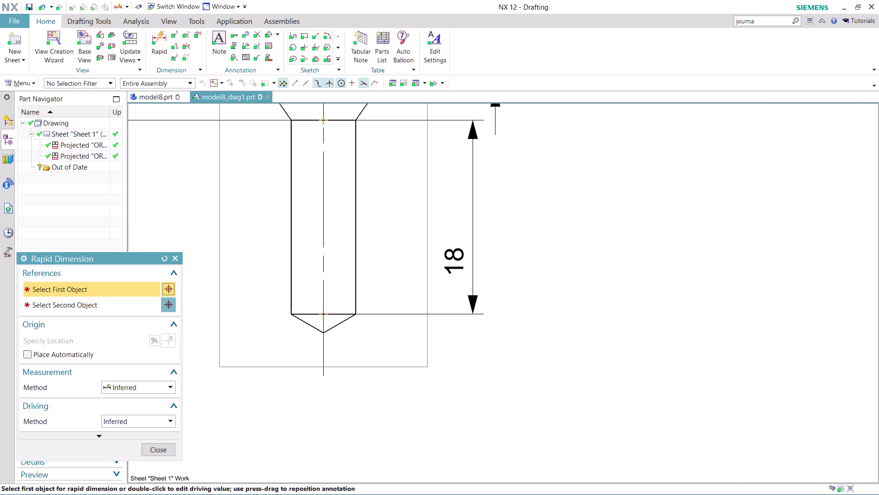
click(168, 445)
scroll(up, 3)
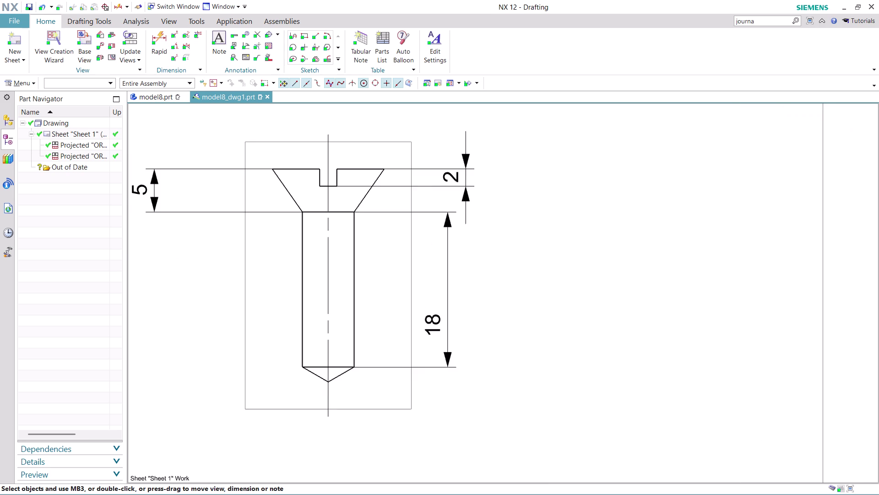
scroll(up, 3)
scroll(down, 3)
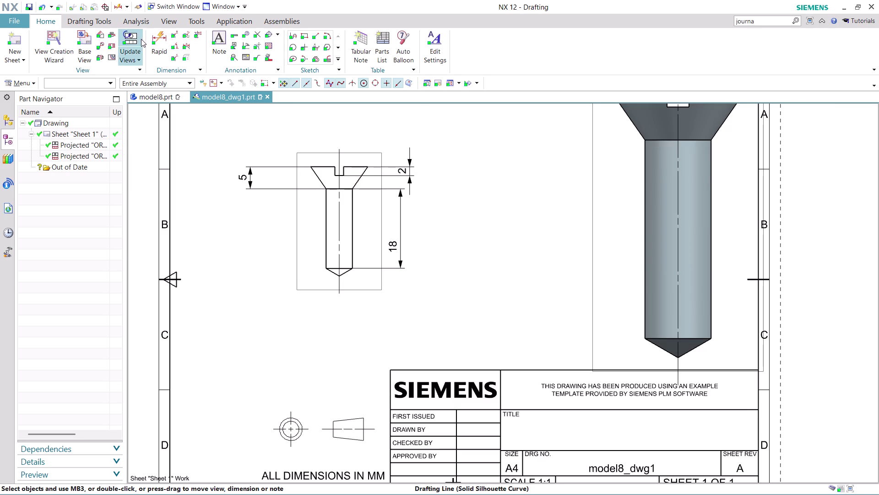
Place a horizontal 2 slot-width dimension across the slot, above the head.
click(161, 39)
scroll(up, 3)
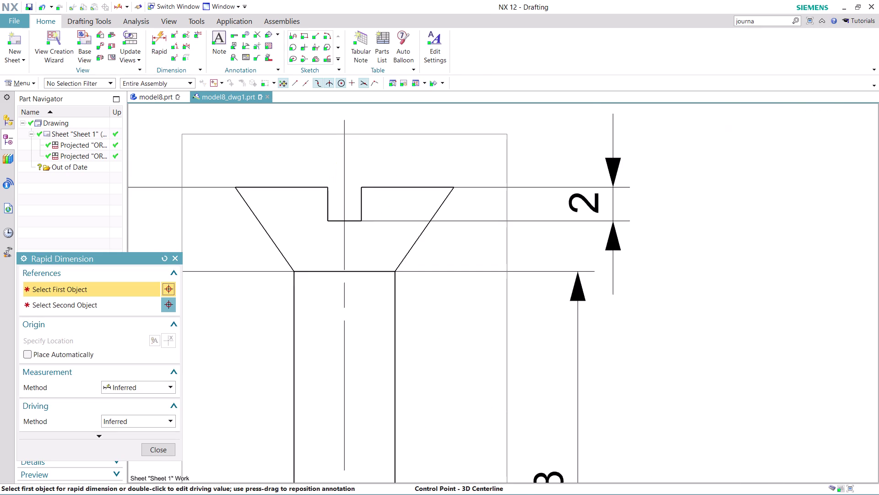
click(328, 221)
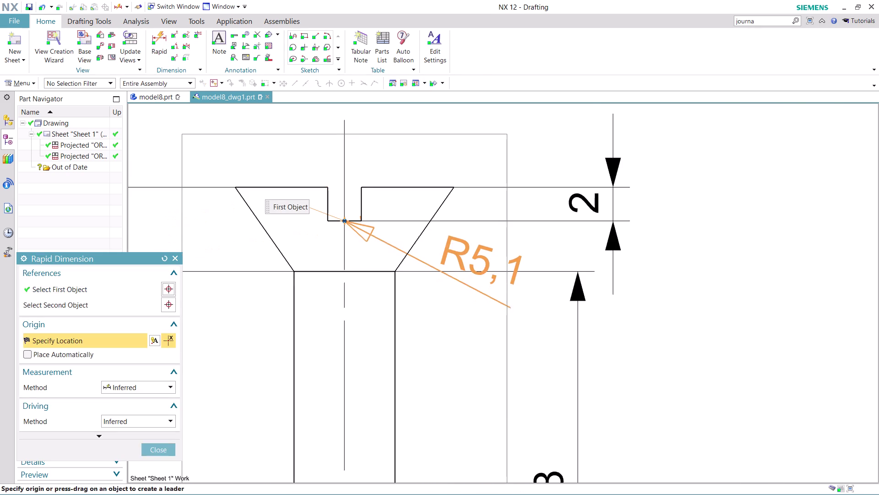
click(360, 221)
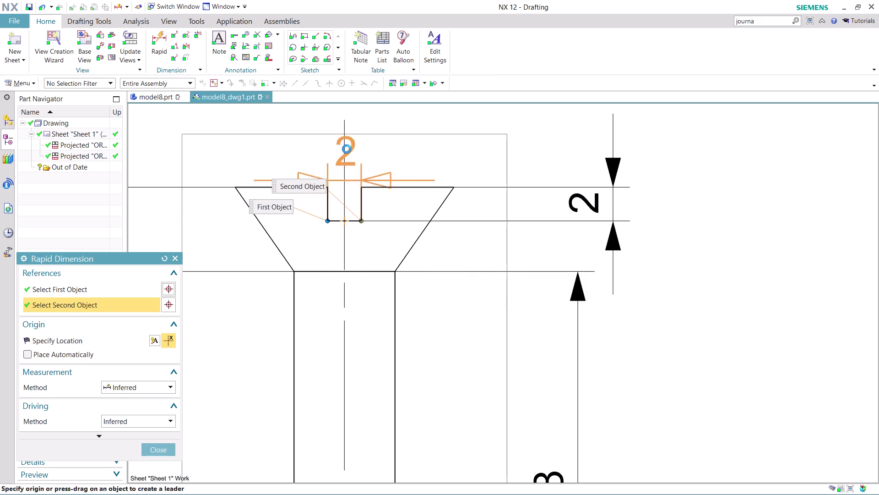
click(346, 136)
scroll(down, 3)
scroll(up, 3)
click(160, 447)
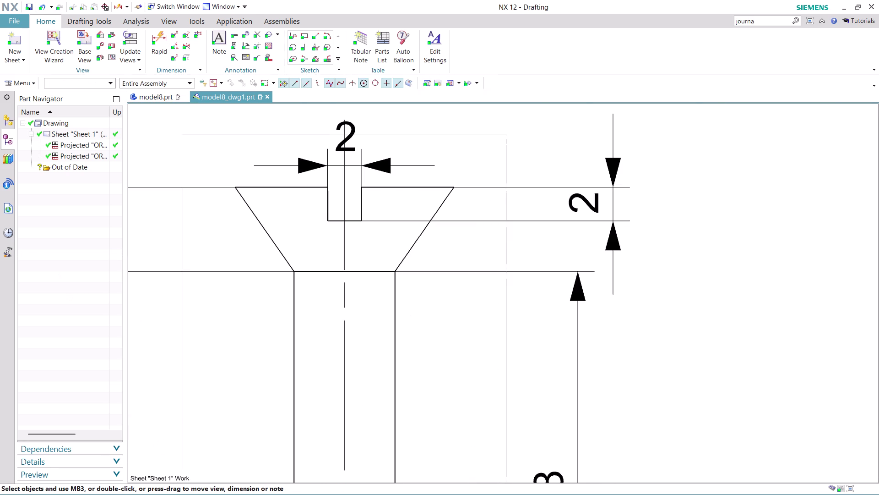
scroll(down, 3)
scroll(up, 3)
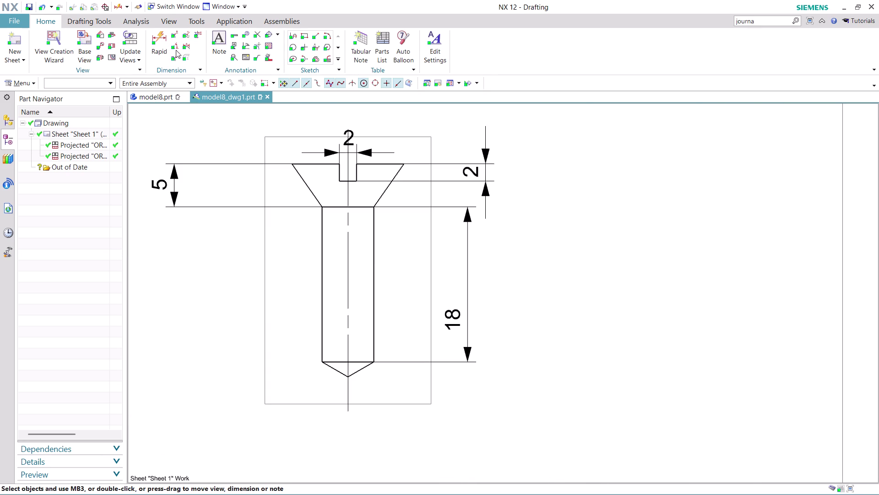
Dimension the 120° angle between the two edges of the screw tip.
click(171, 45)
scroll(up, 3)
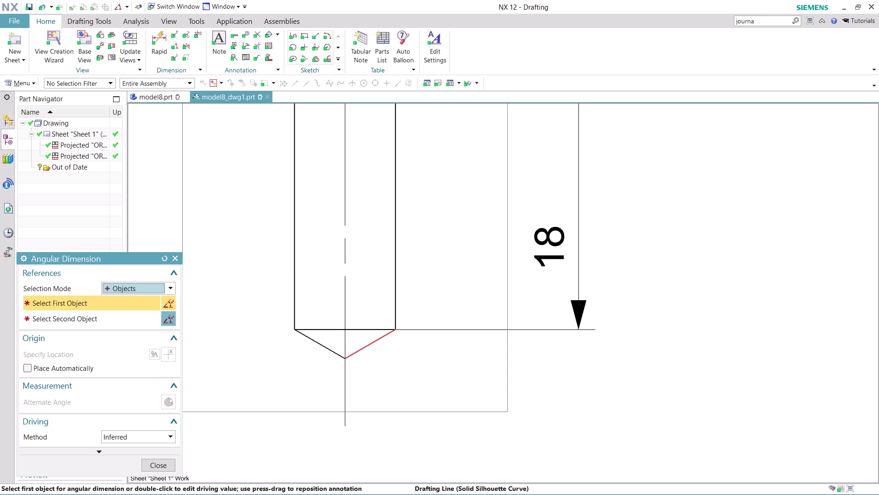
click(378, 336)
click(395, 305)
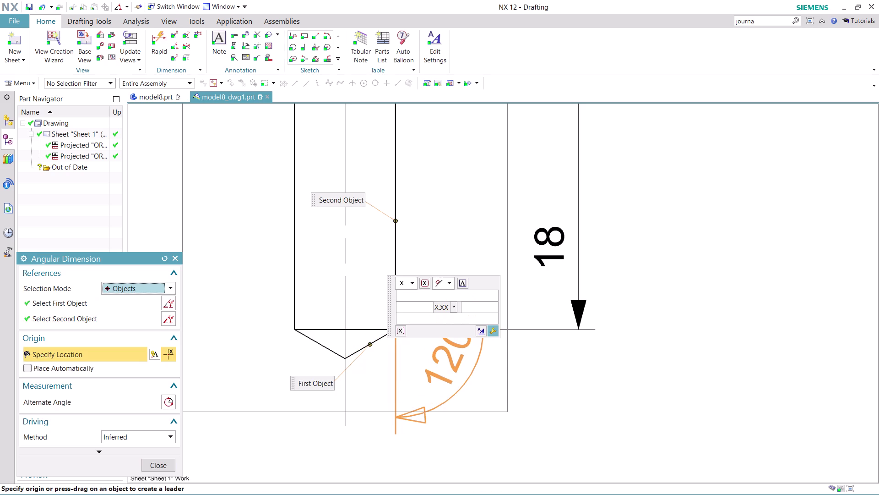
click(448, 352)
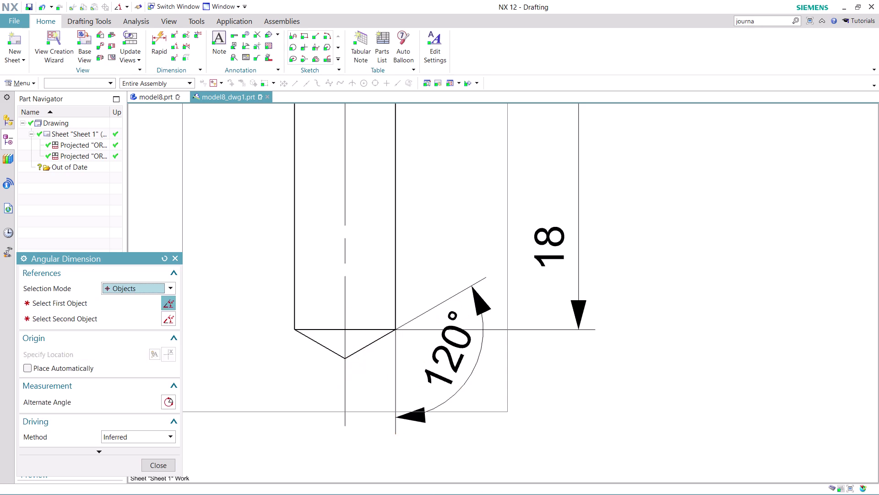
click(162, 464)
Zoom out and pan to centre the whole A4 sheet in view.
scroll(down, 3)
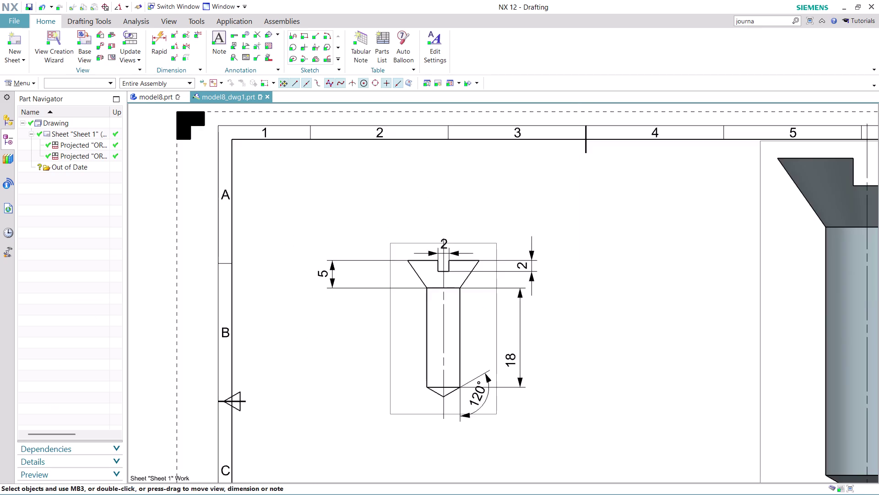
scroll(down, 3)
scroll(up, 3)
scroll(down, 3)
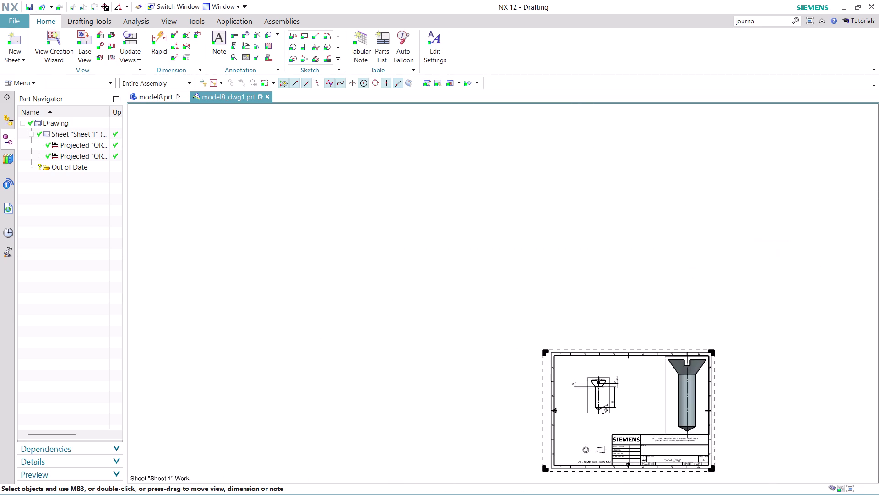
scroll(up, 3)
scroll(down, 3)
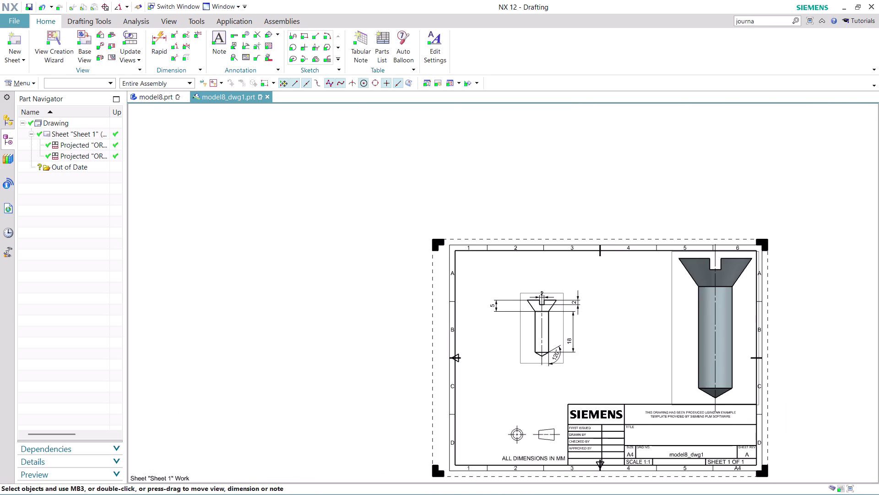
middle_drag(626, 351, 505, 279)
scroll(up, 3)
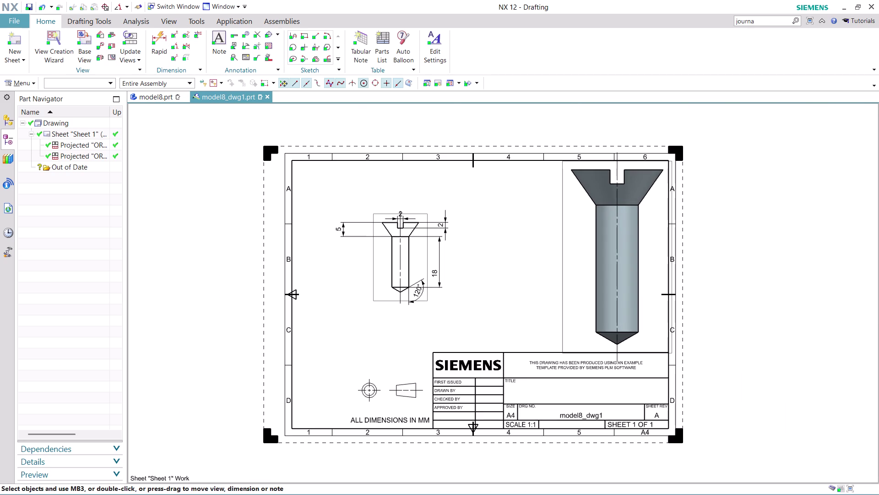
click(158, 98)
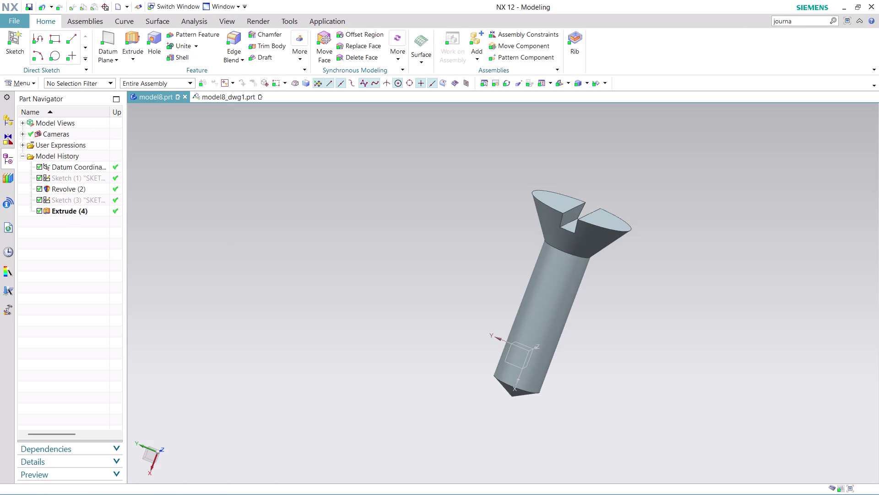
Save the screw model under the new name 'ASSEMBLY 15 PART 10' and go back to the drawing tab.
key(ctrl+s)
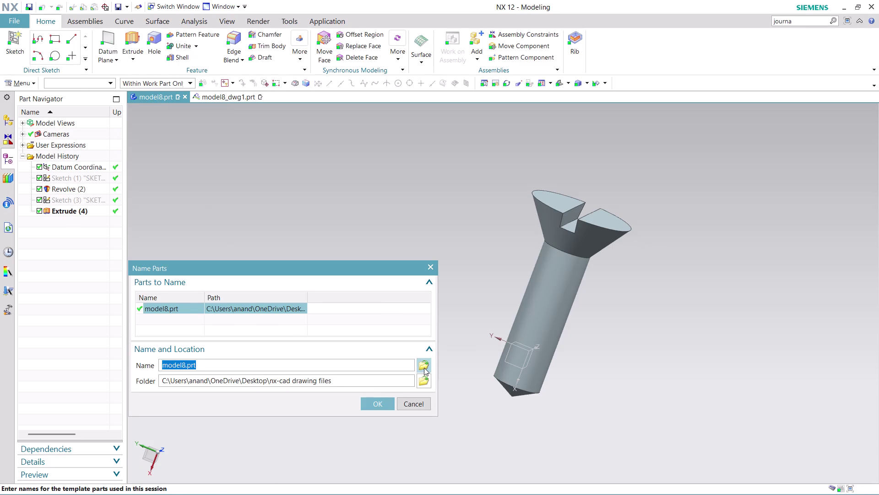
click(424, 367)
text(A)
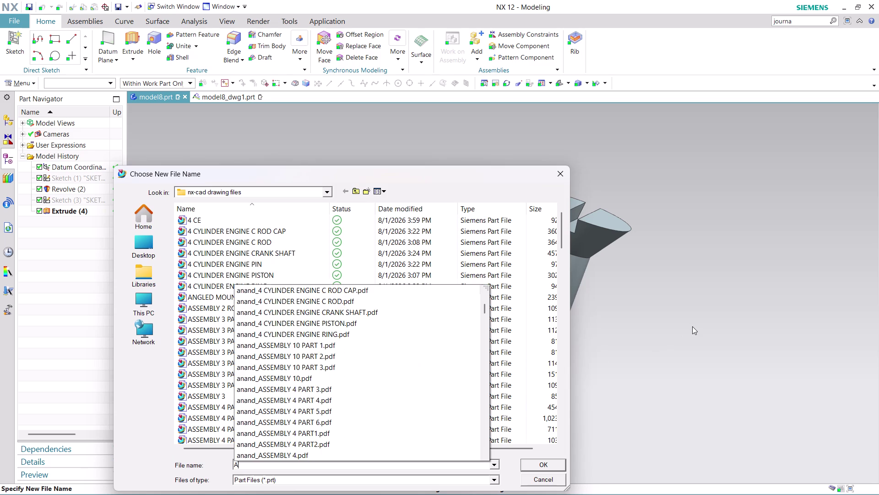
text(SSEMB)
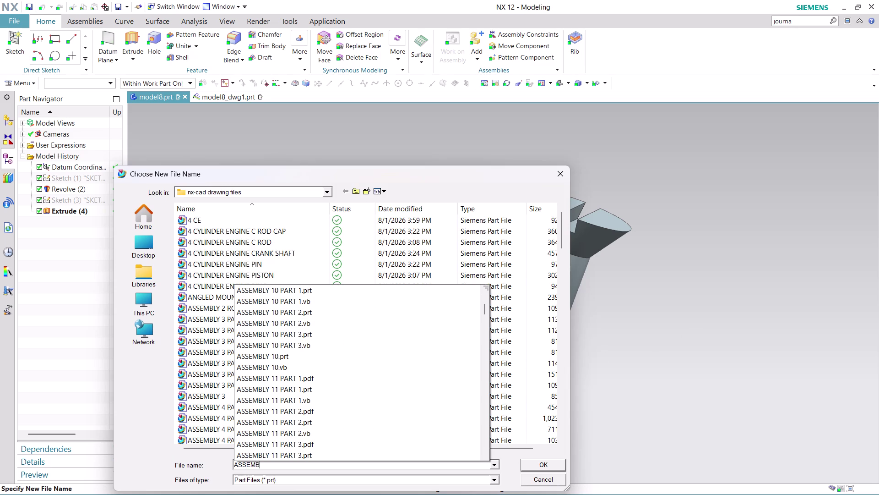
text(LY)
key(space)
text(1)
text(5 P)
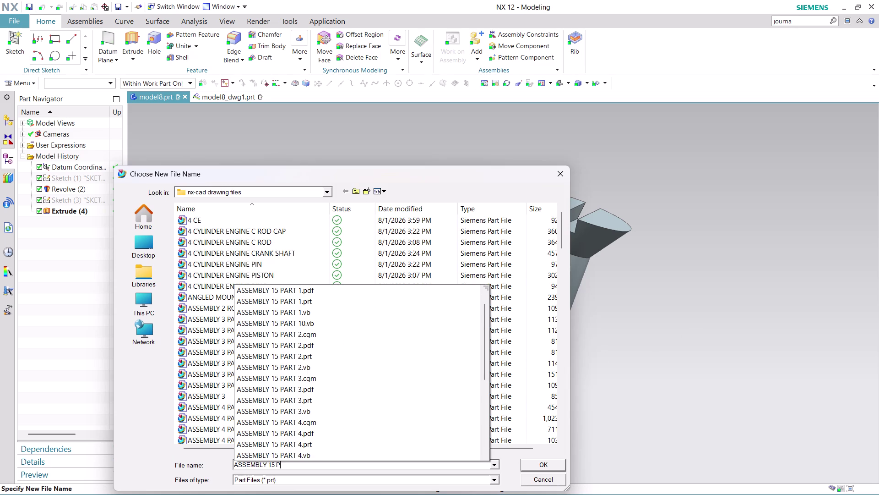
text(ART 1)
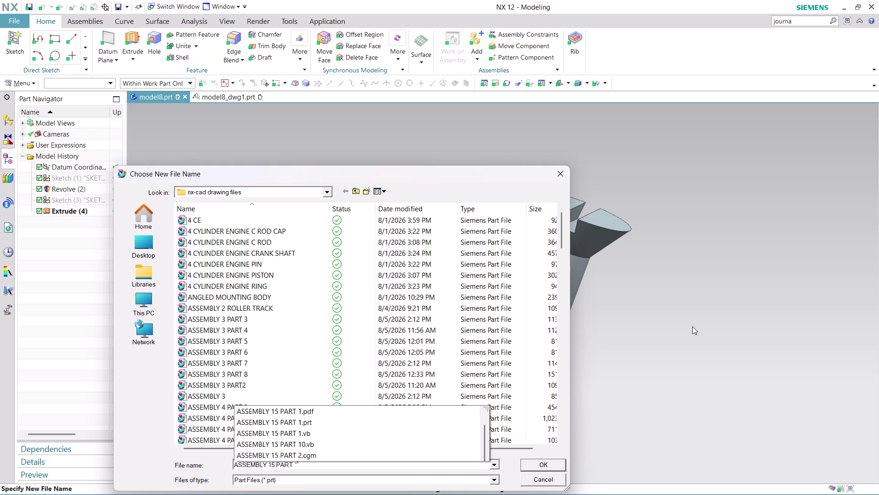
text(0)
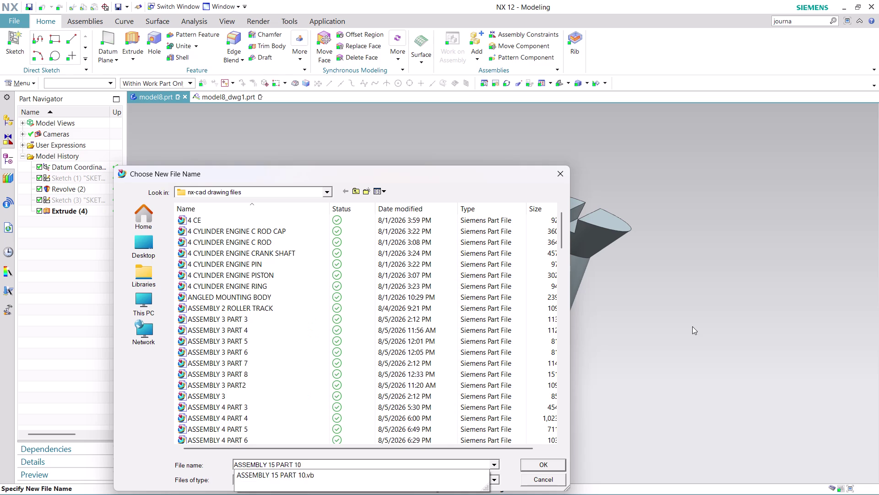
key(Return)
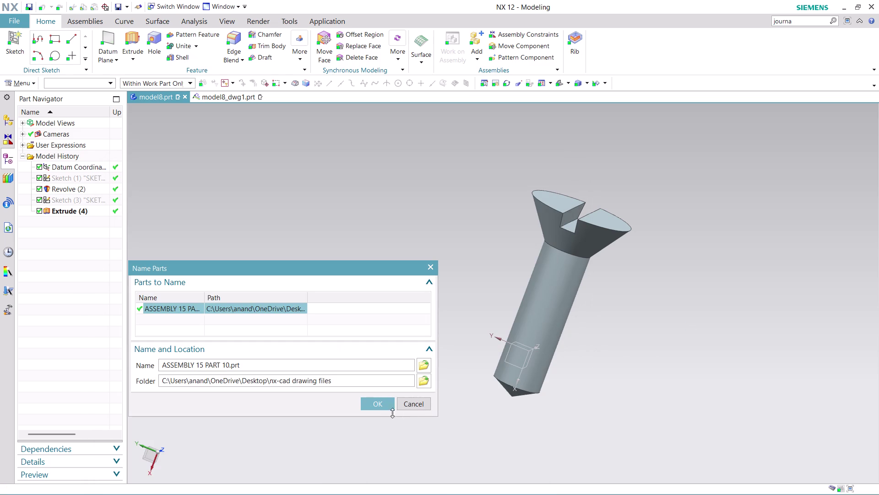
click(375, 402)
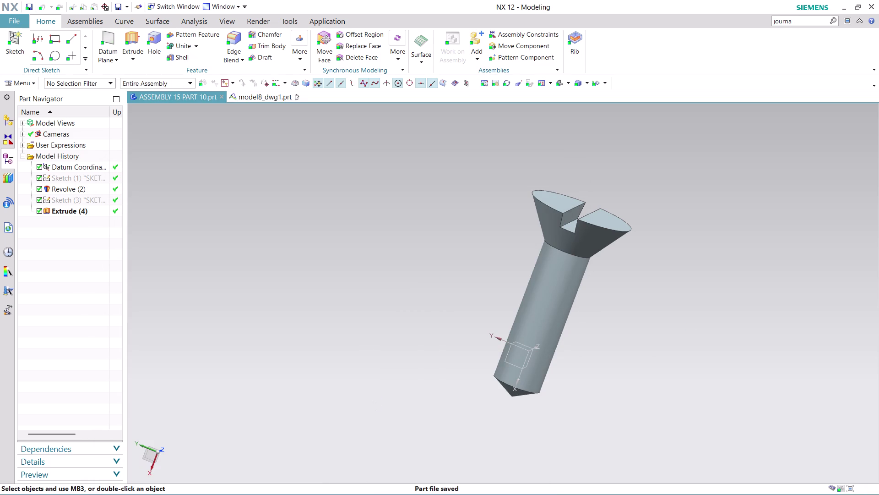
click(266, 101)
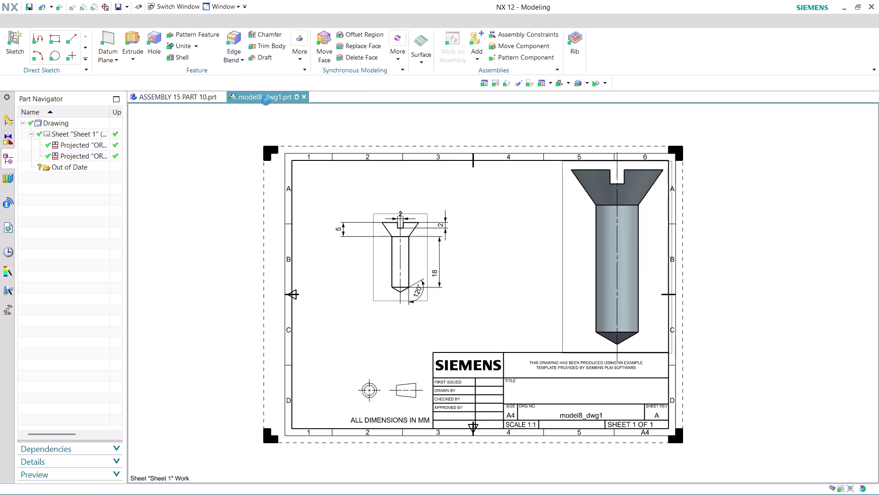
click(10, 19)
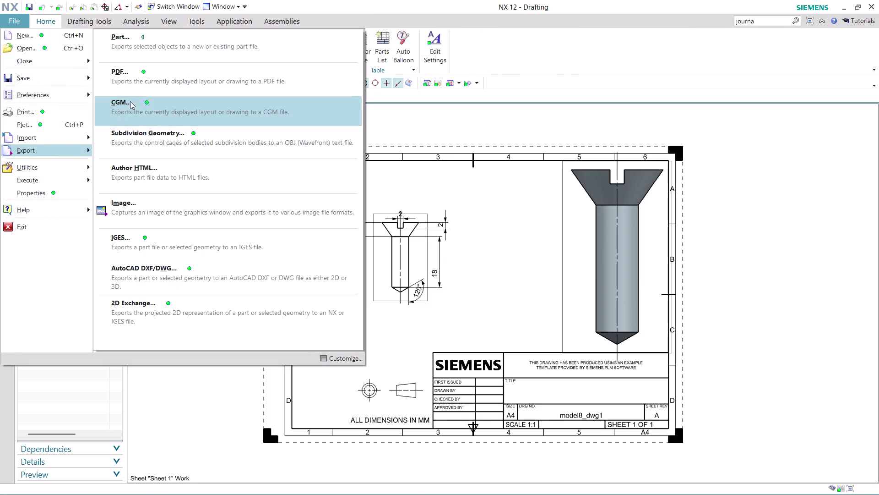
click(165, 82)
click(169, 397)
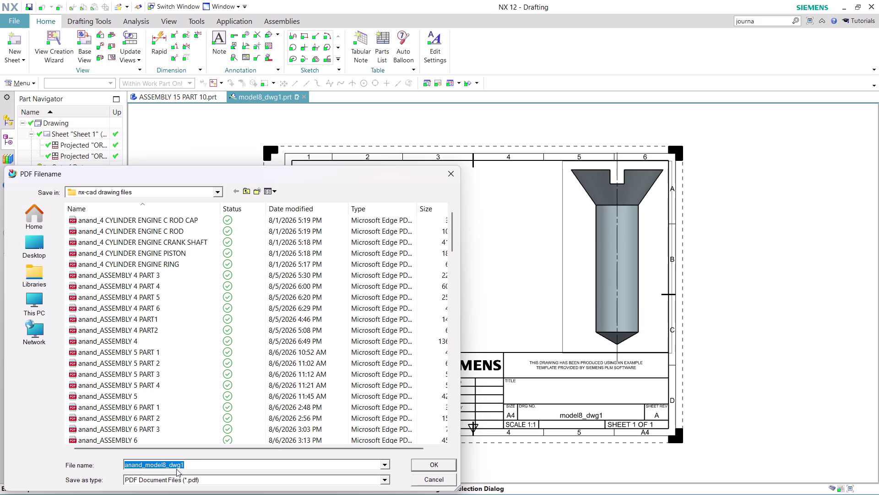
click(445, 478)
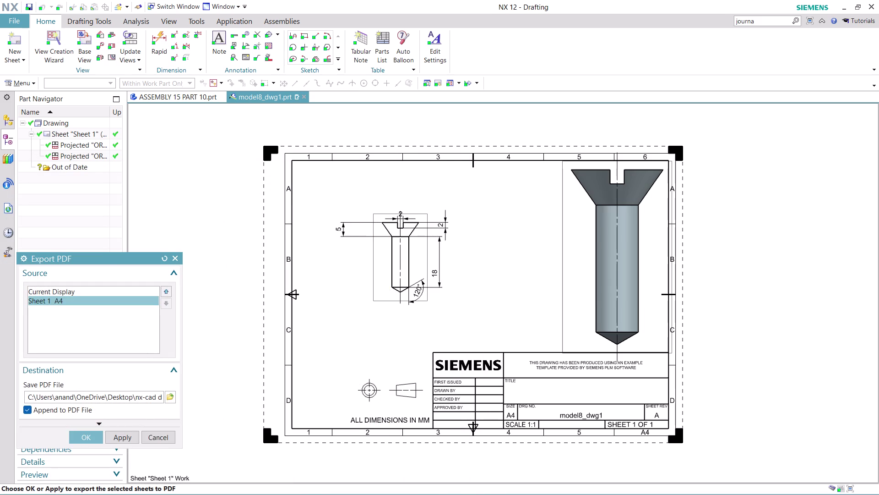
click(159, 439)
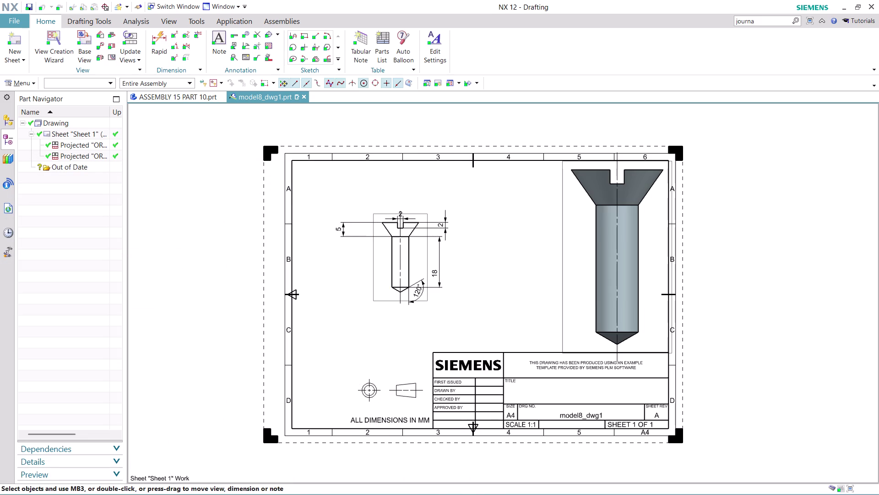
click(177, 101)
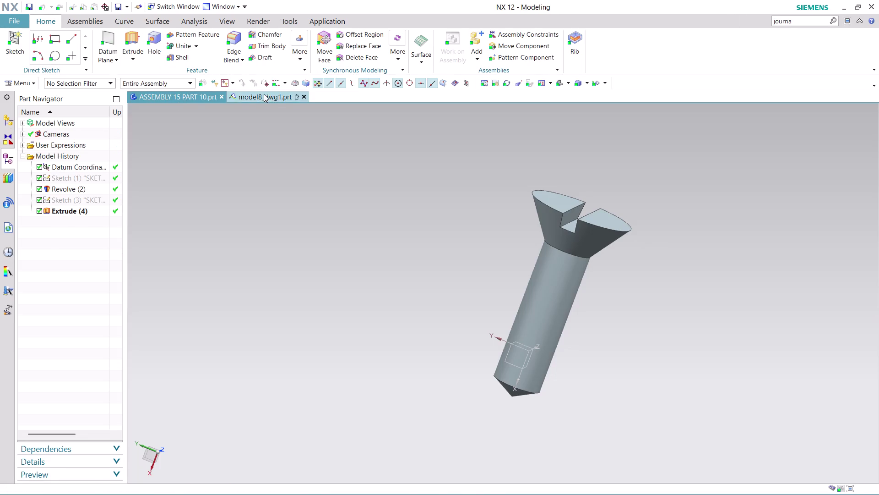
click(264, 94)
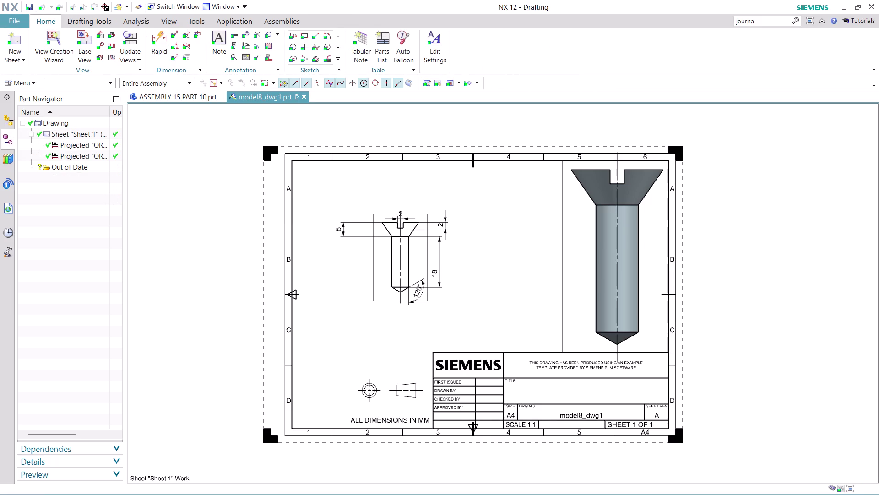
click(5, 18)
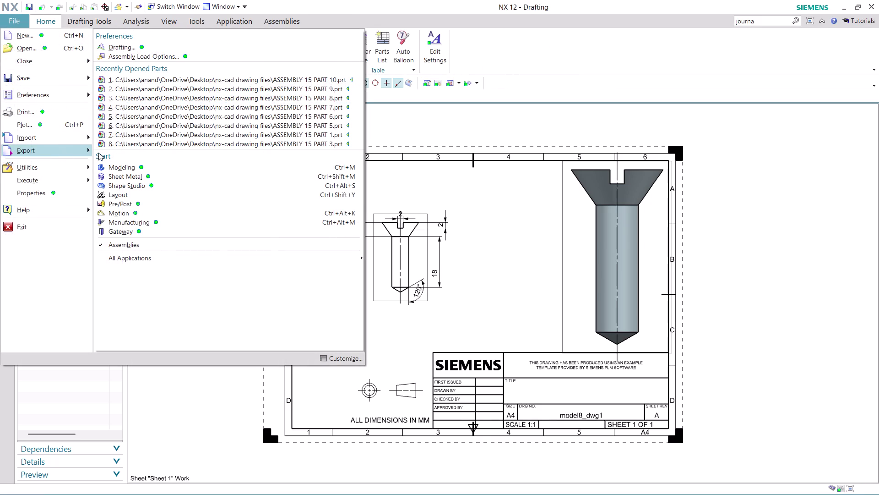
In the PDF export settings, start naming the PDF file 'ASSEMBLY'.
click(226, 86)
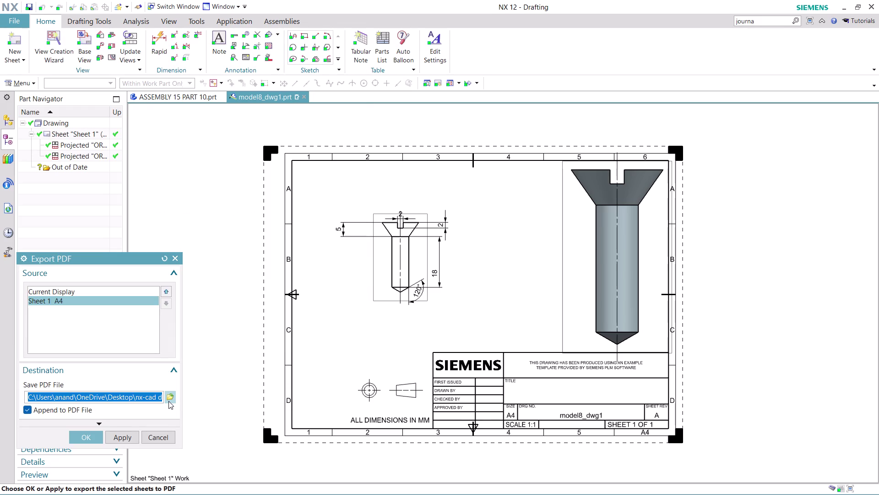
click(169, 401)
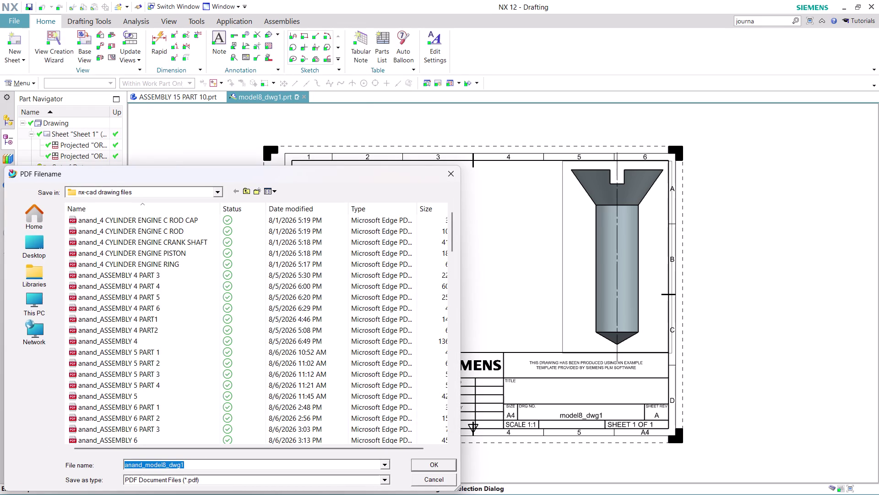
text(A)
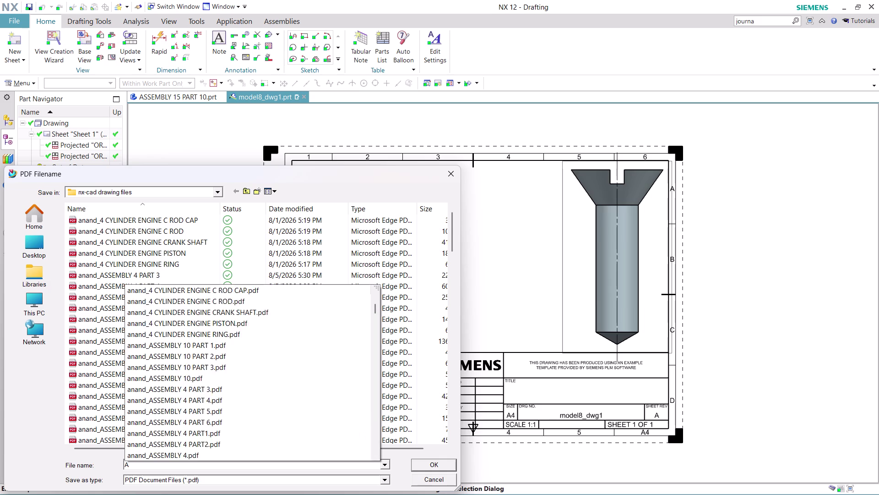
text(SS)
text(EMBL)
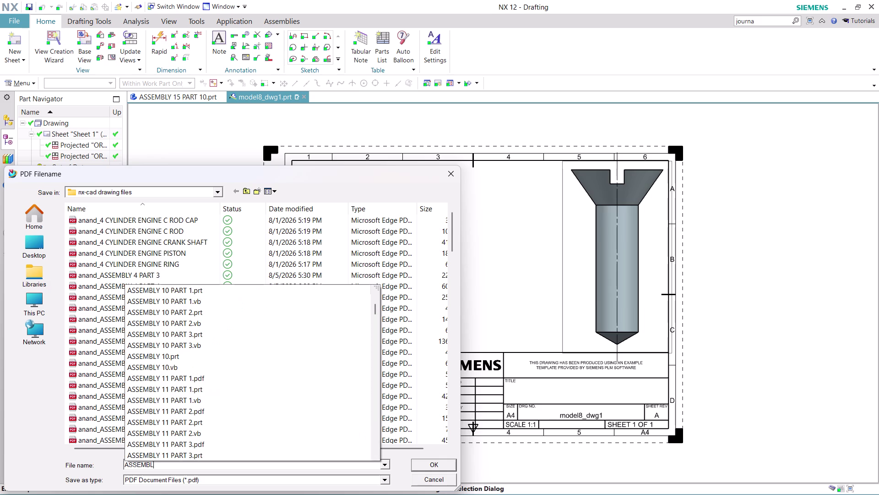
text(Y)
Finish the PDF name as 'ASSEMBLY 15 PART 10', fixing a typo, and export the sheet.
key(space)
text(1)
text(5 PAT)
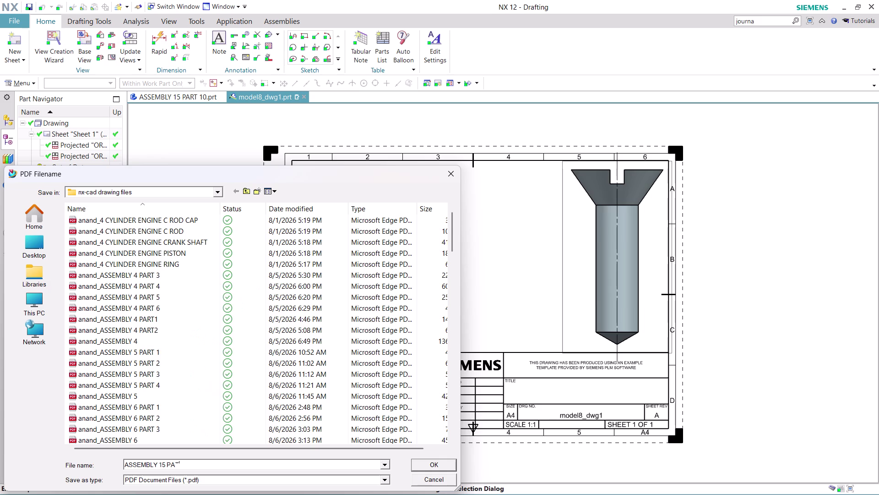
key(BackSpace)
text(RT)
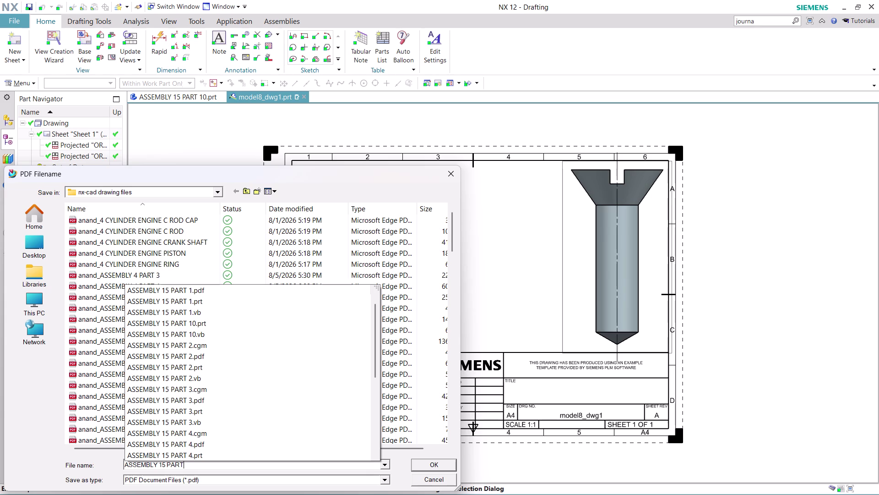
key(space)
text(10)
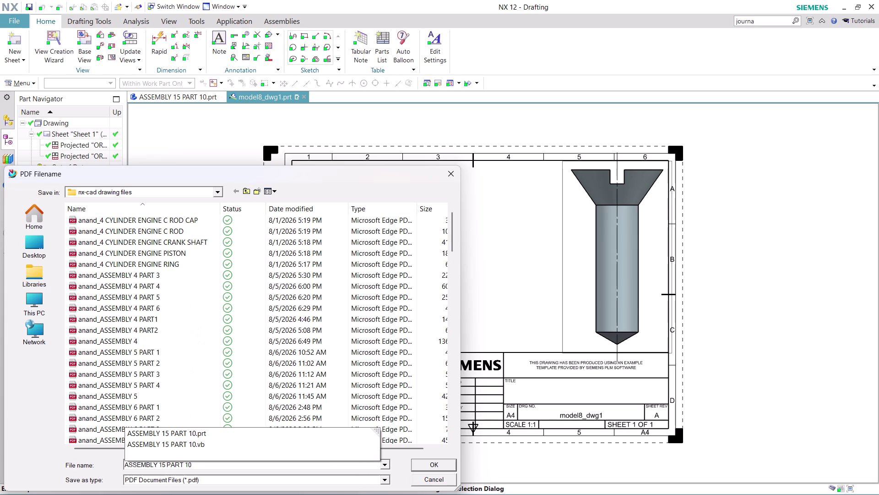
click(430, 457)
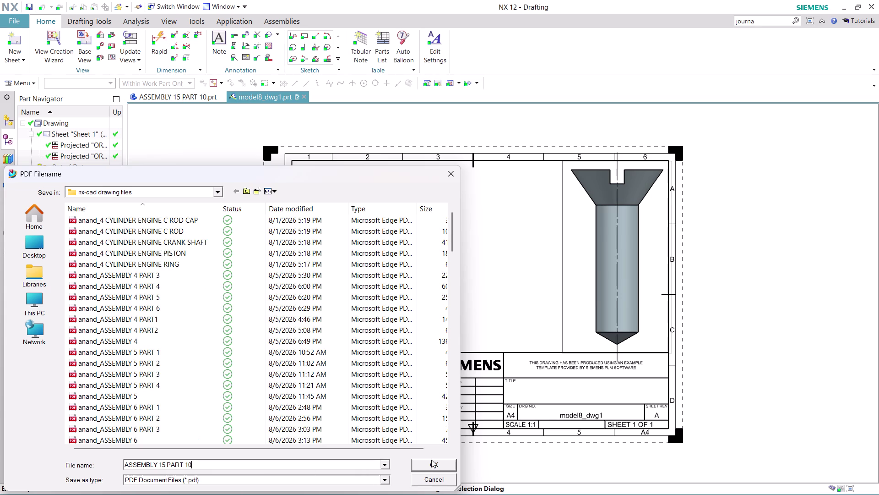
click(431, 461)
click(87, 435)
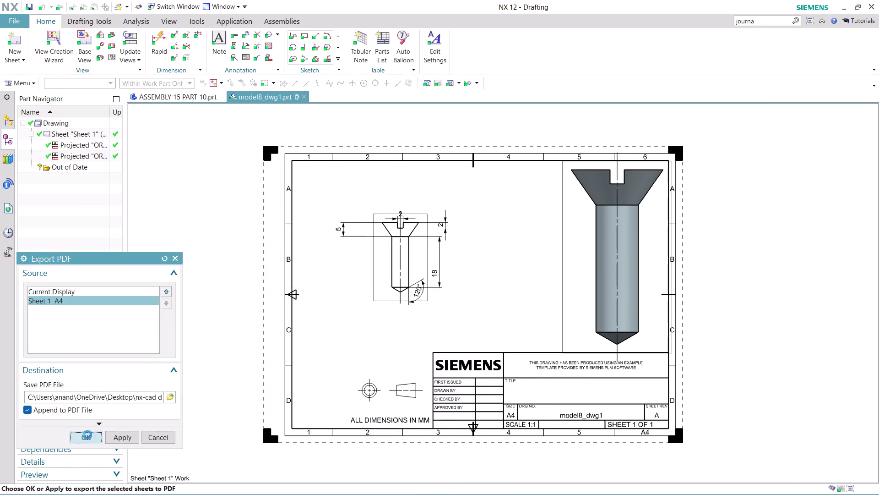